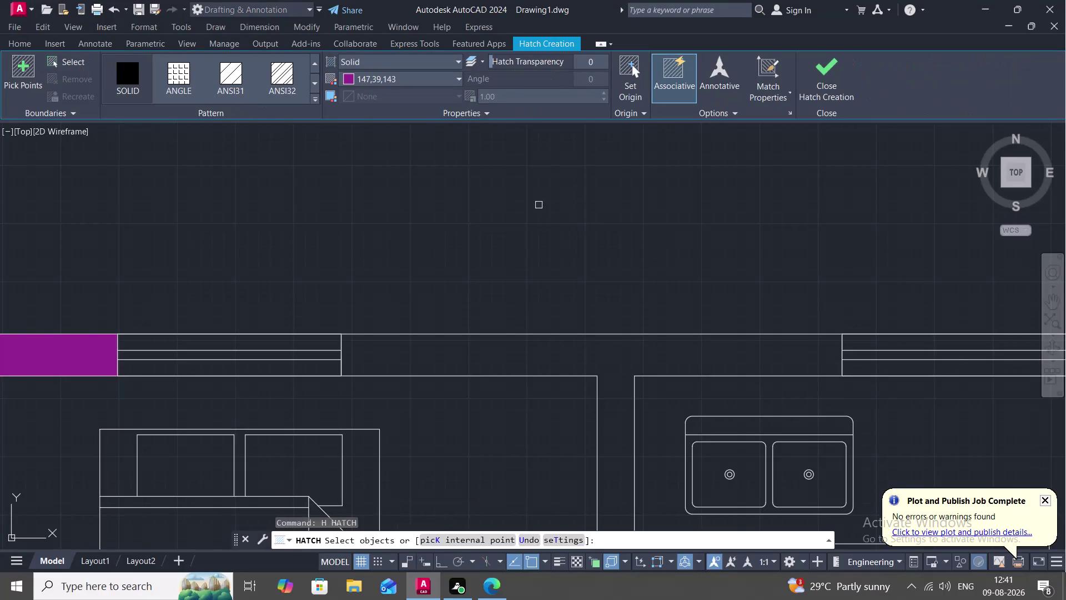
Attempt a hatch fill on the top wall line, then cancel it twice.
click(122, 76)
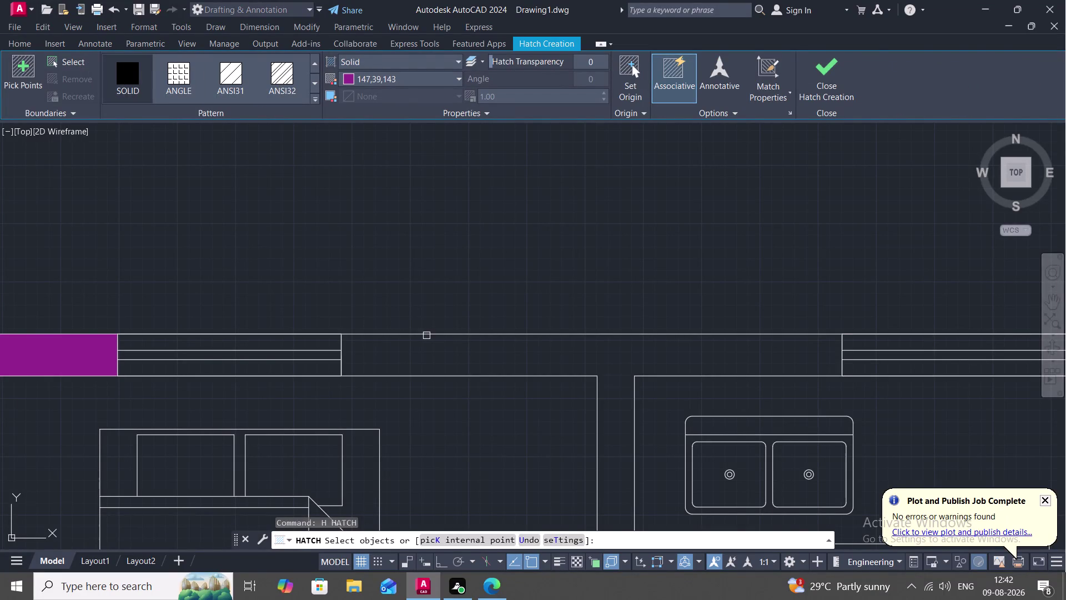
click(427, 336)
scroll(down, 3)
key(Escape)
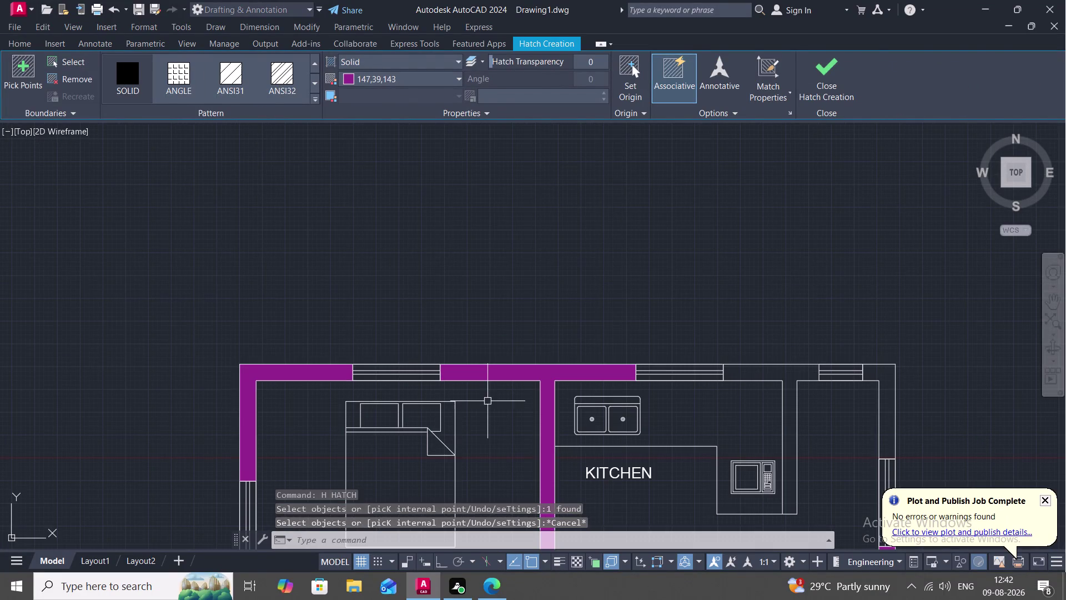
middle_drag(481, 398, 389, 267)
scroll(down, 3)
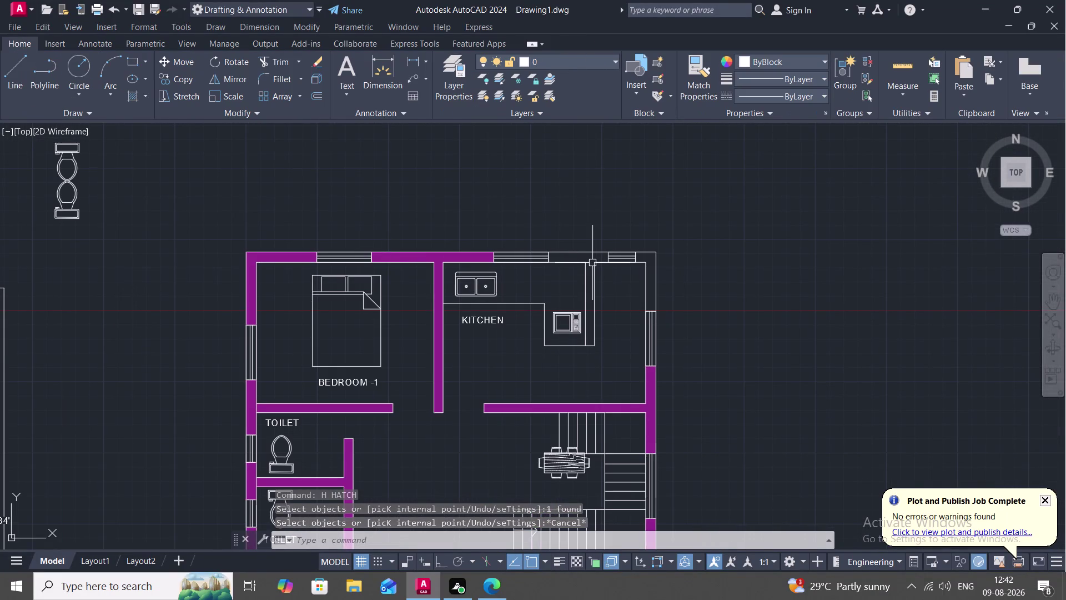
key(space)
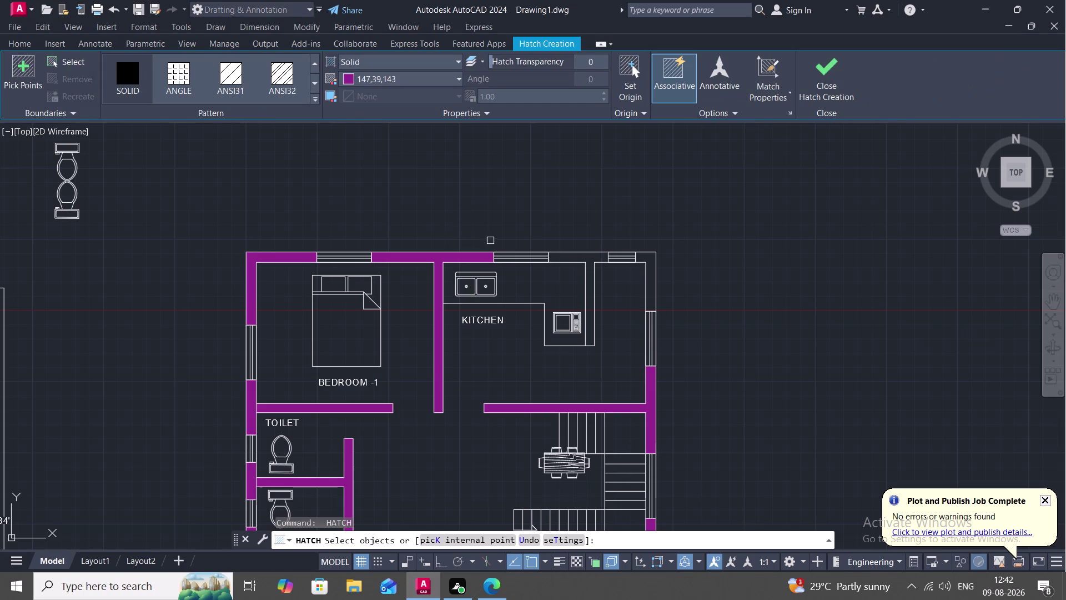
key(Escape)
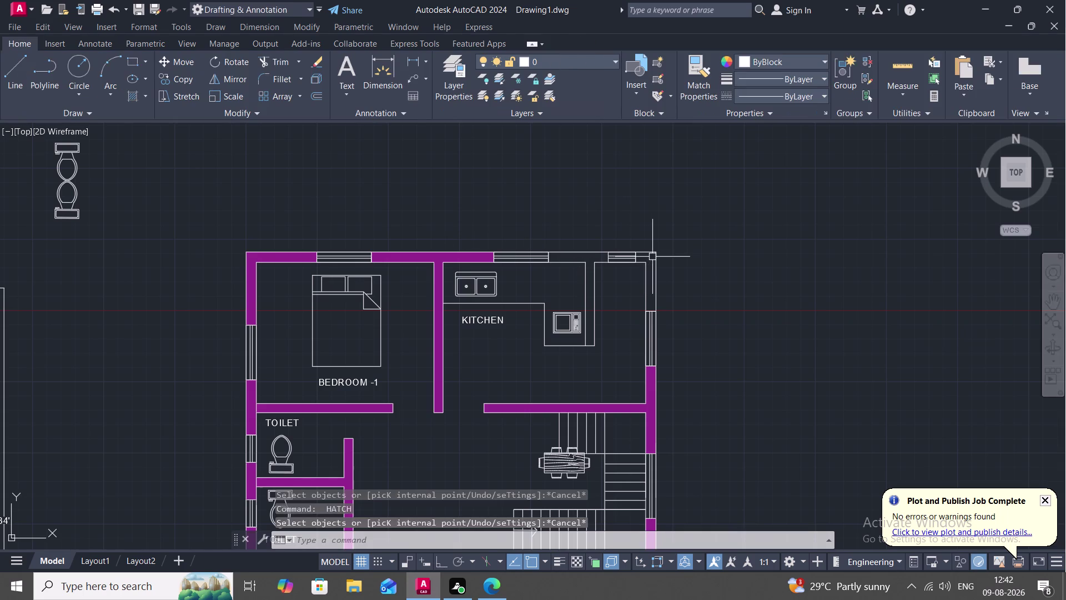
Try joining the right wall line with the corner lines, then cancel the join.
text(J)
key(space)
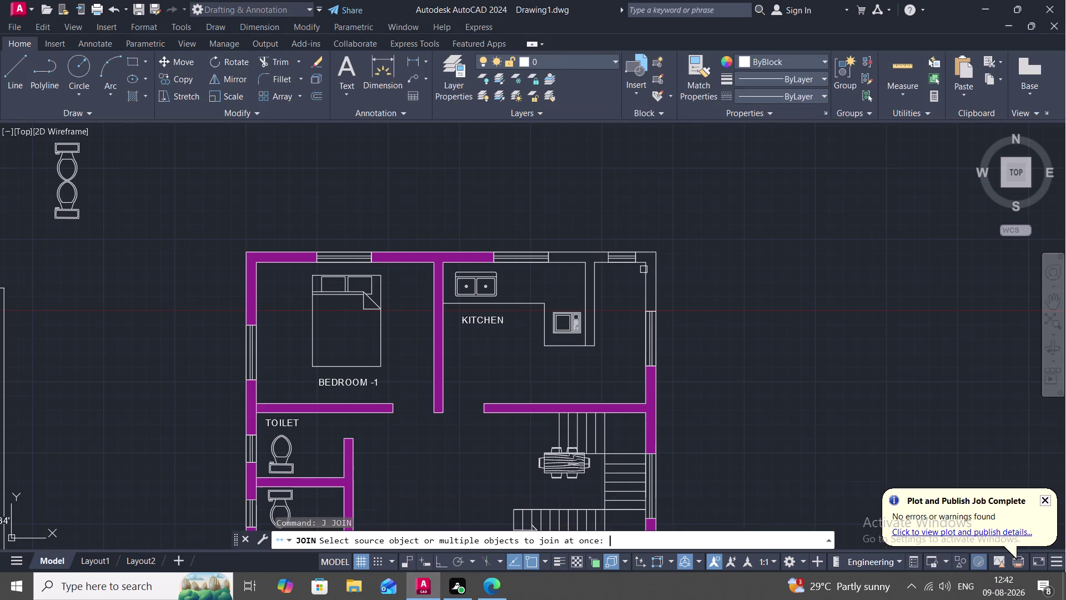
click(644, 272)
scroll(up, 3)
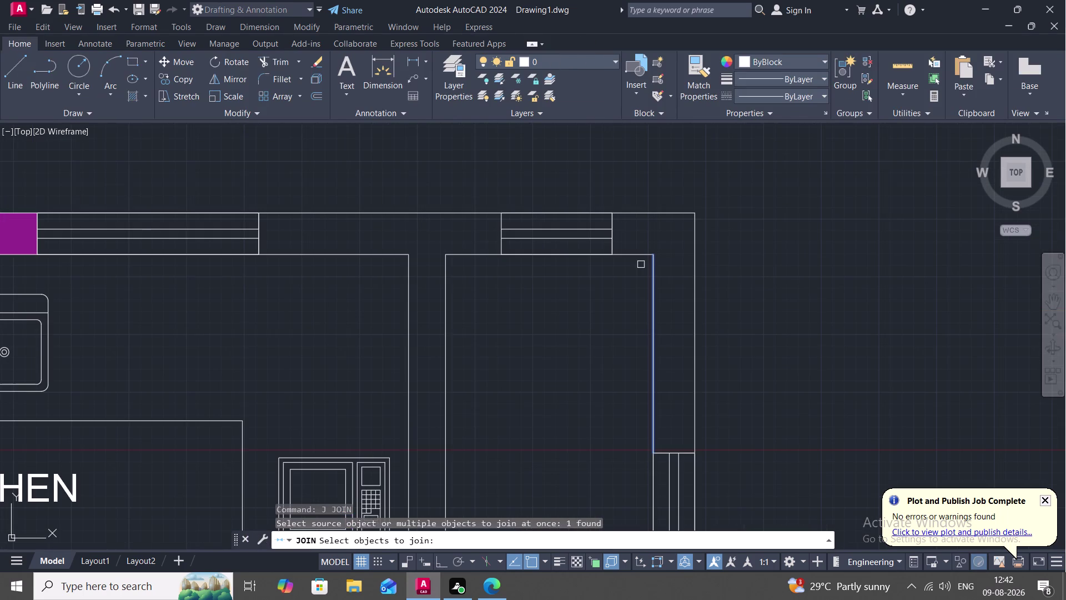
click(633, 259)
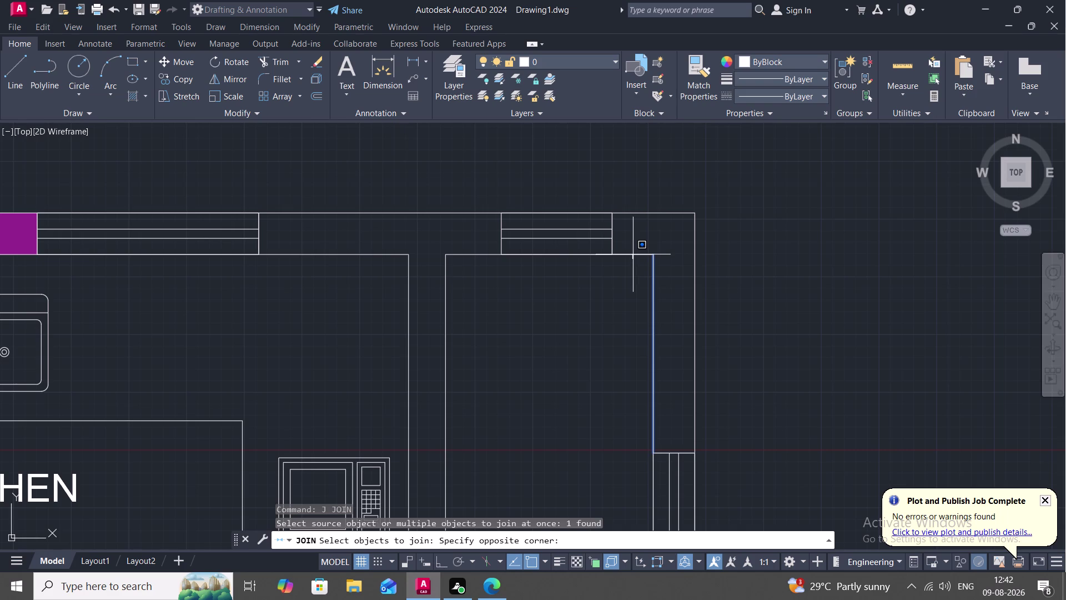
key(space)
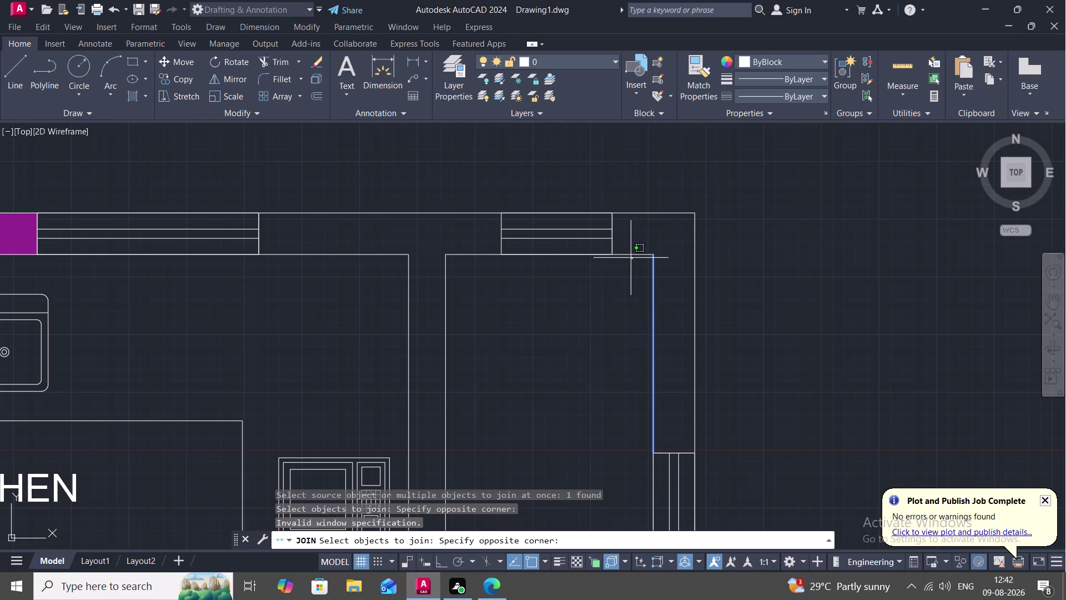
key(Escape)
key(space)
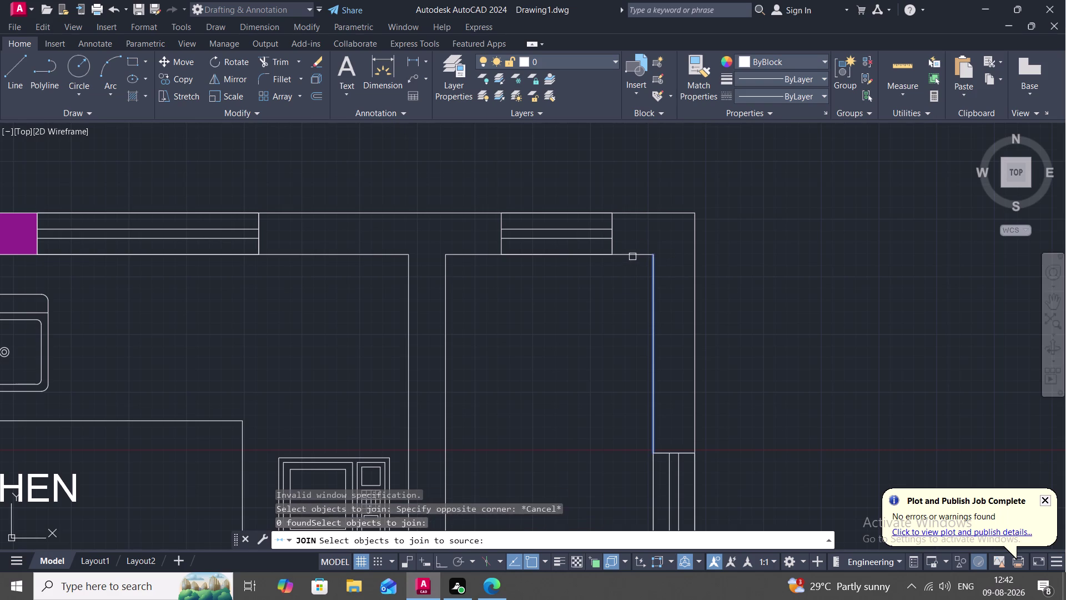
click(636, 254)
key(Escape)
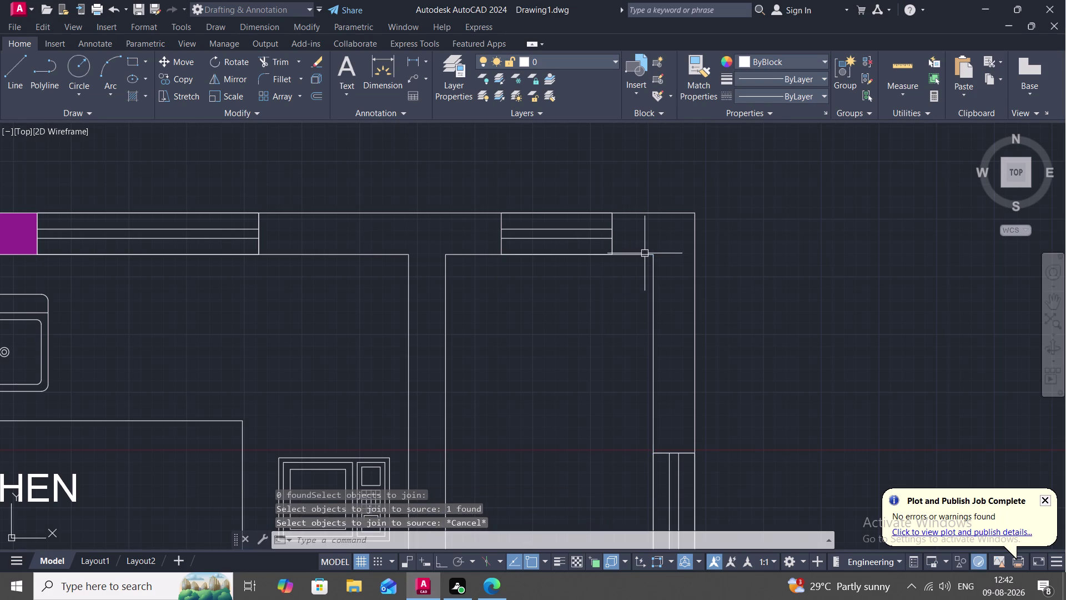
Attempt to break the top wall line at the top-right corner point.
text(BRE)
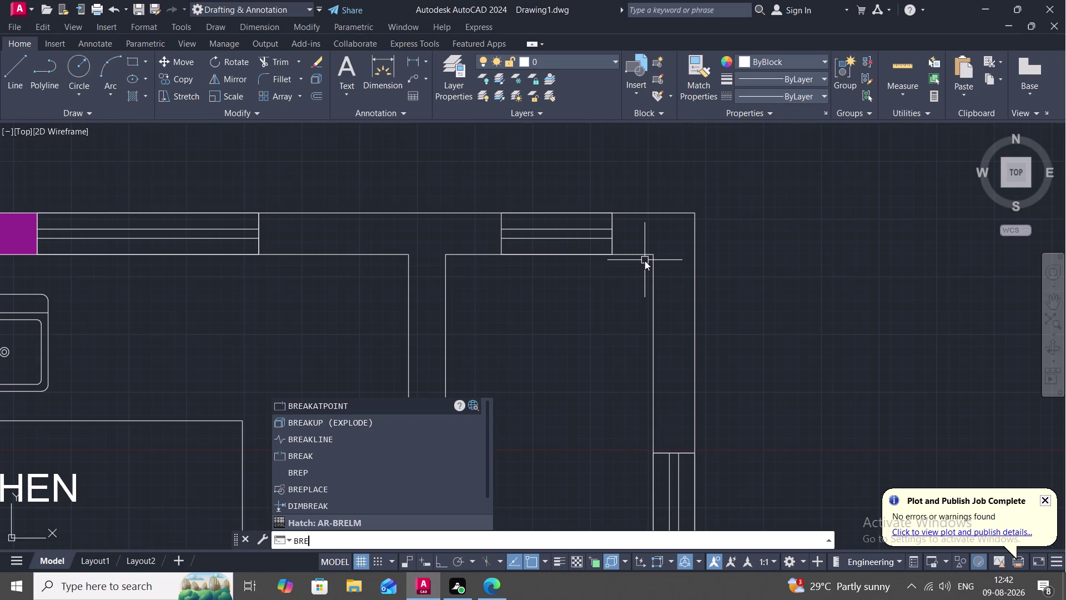
text(A)
key(space)
click(611, 244)
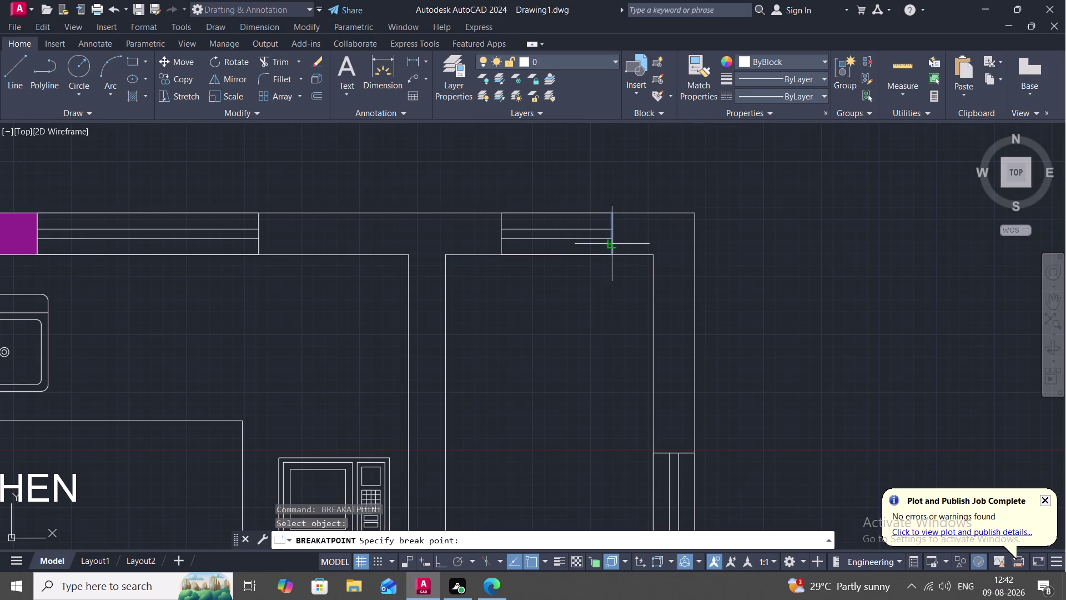
click(614, 252)
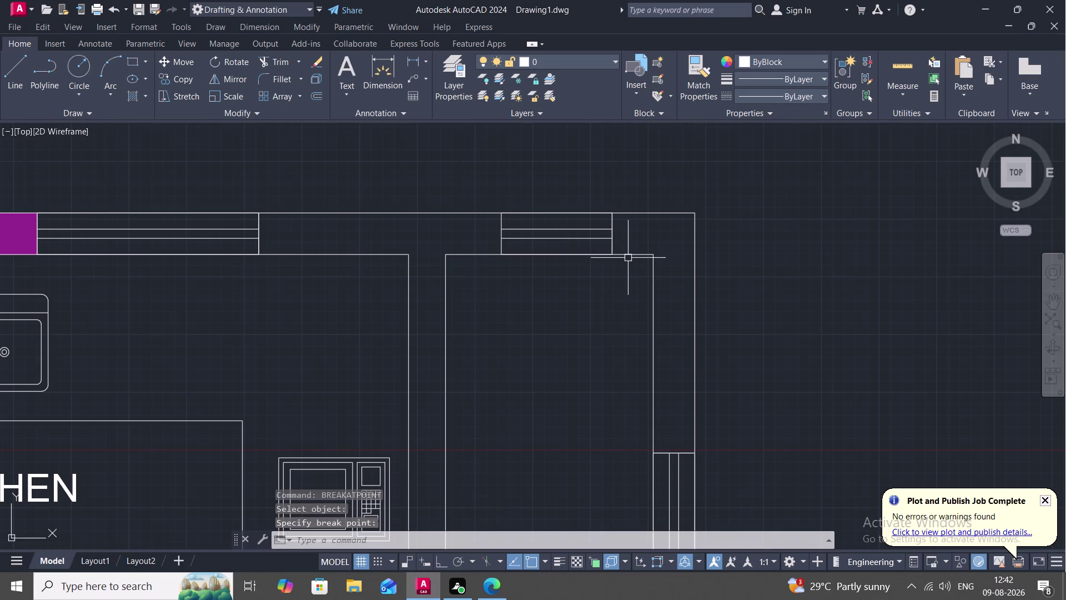
key(Escape)
key(space)
Attempt breaks at the corner on the inner top and outer corner wall lines.
click(627, 257)
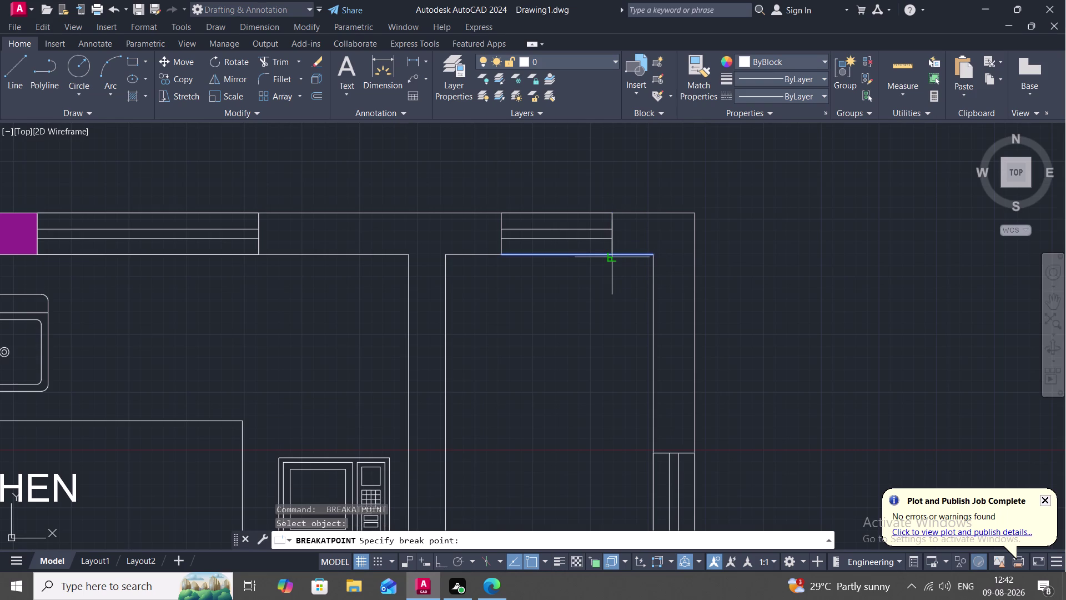
click(613, 253)
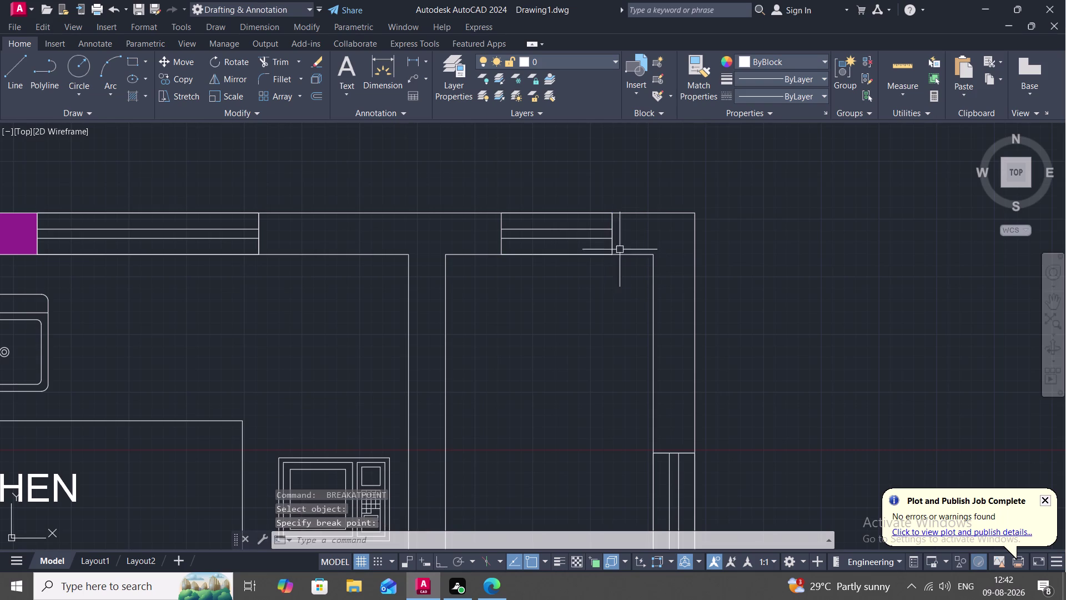
key(space)
click(636, 212)
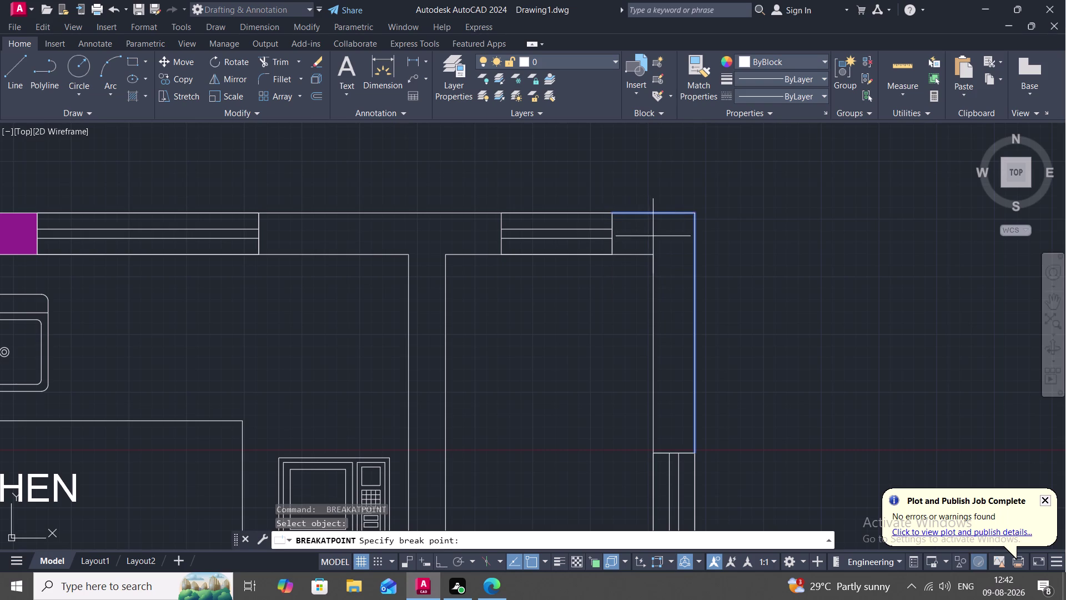
key(Escape)
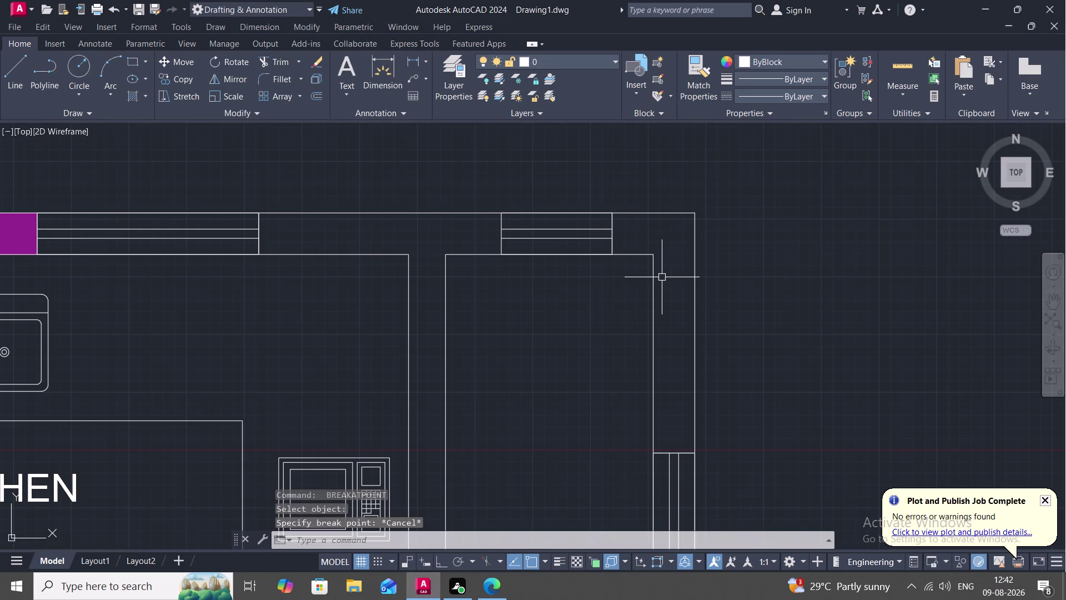
key(j)
key(space)
Join the five top-right corner wall edges, including the short top and outer edges, into one polyline.
click(634, 255)
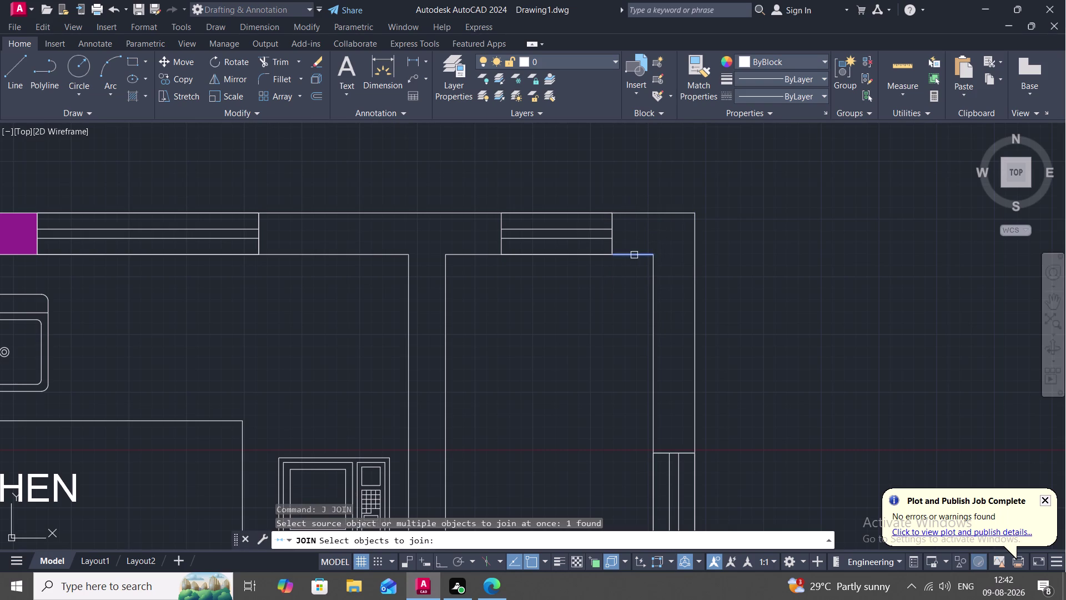
click(613, 243)
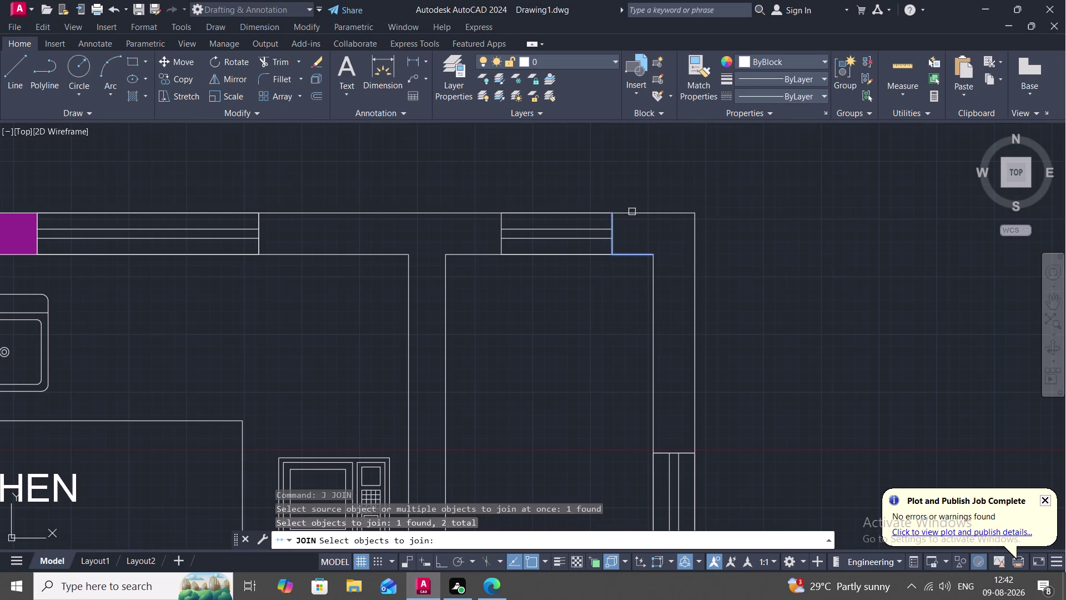
click(632, 212)
click(653, 305)
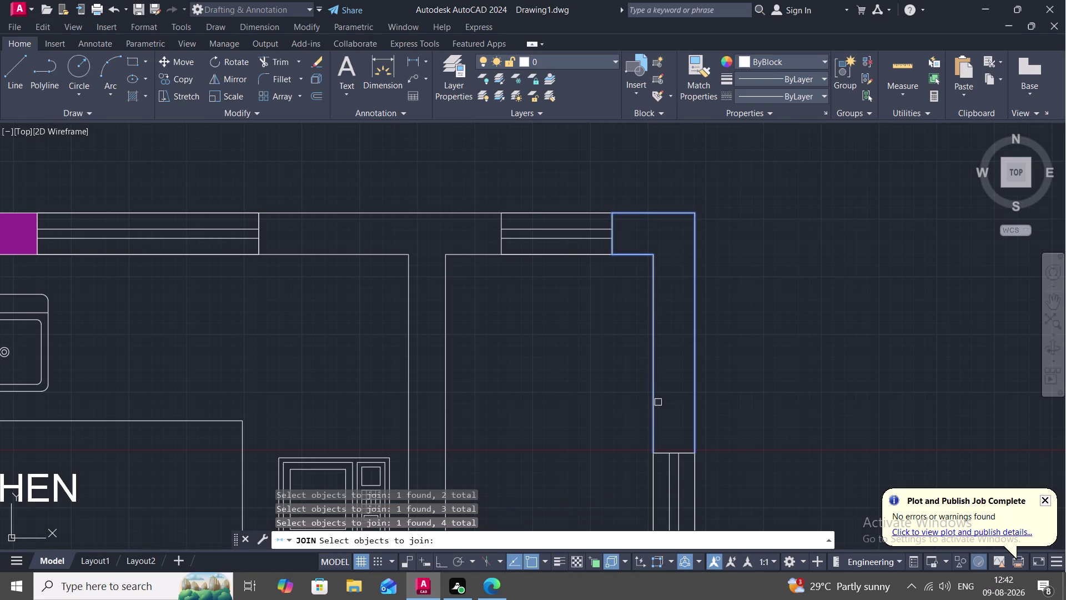
click(661, 451)
key(Return)
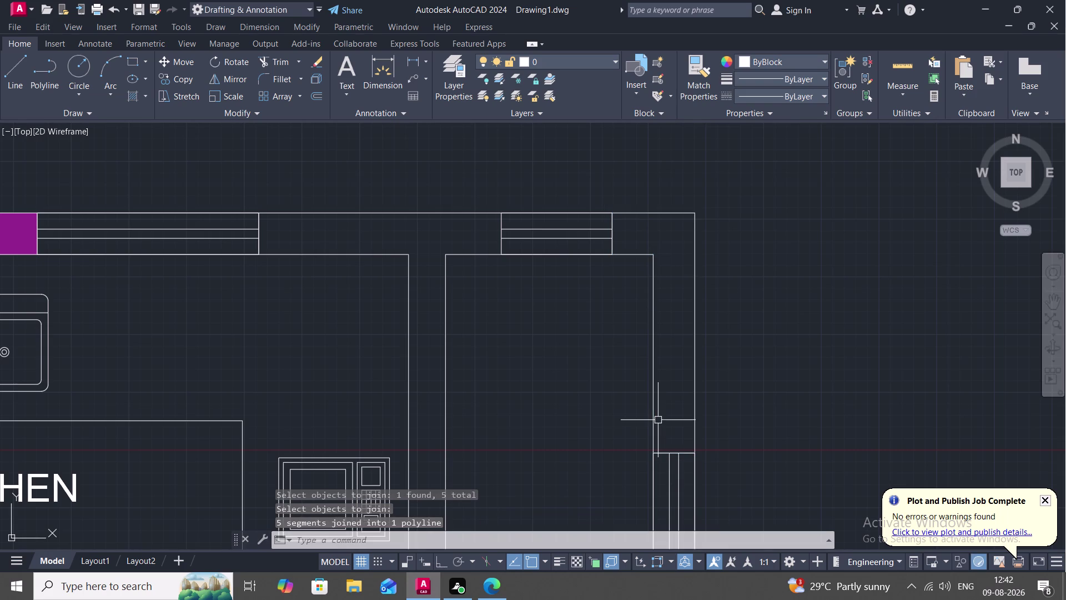
key(h)
key(space)
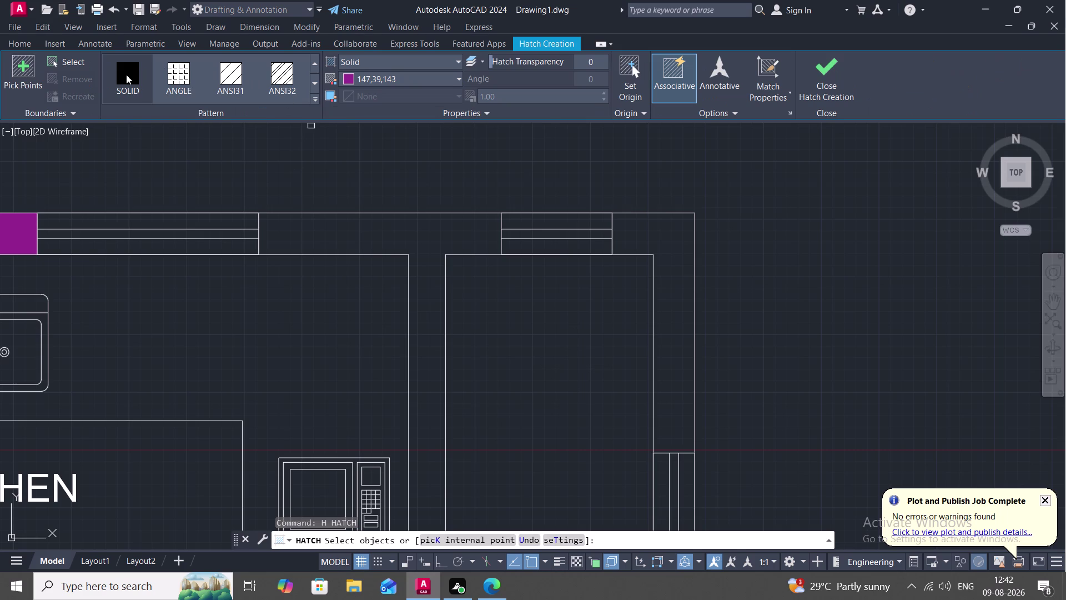
Fill the joined L-shaped corner wall outline with the SOLID magenta hatch.
click(126, 74)
click(654, 310)
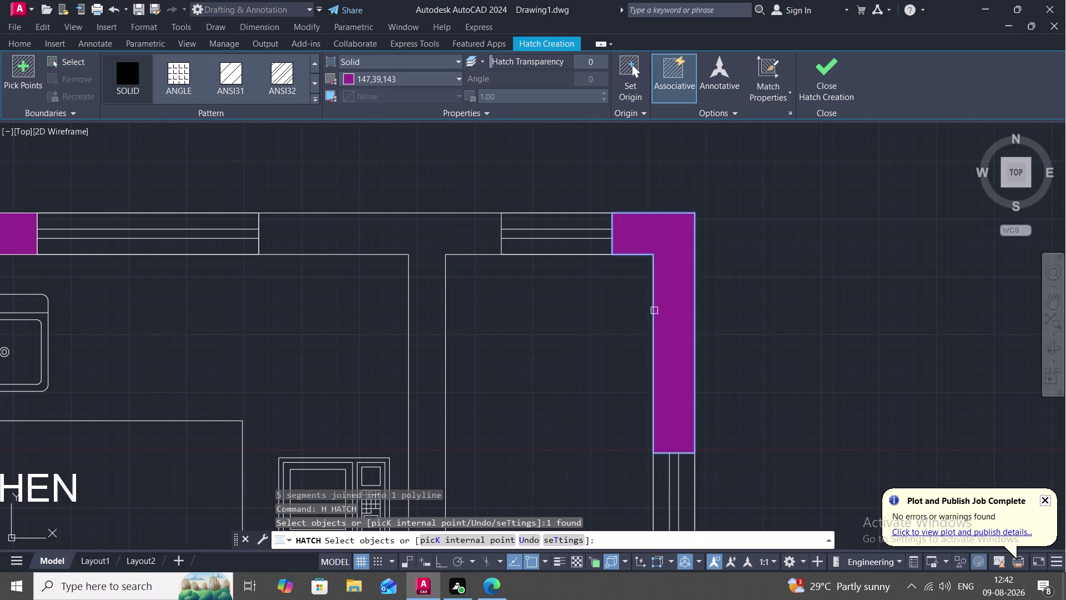
key(Escape)
middle_drag(388, 228, 454, 223)
scroll(down, 3)
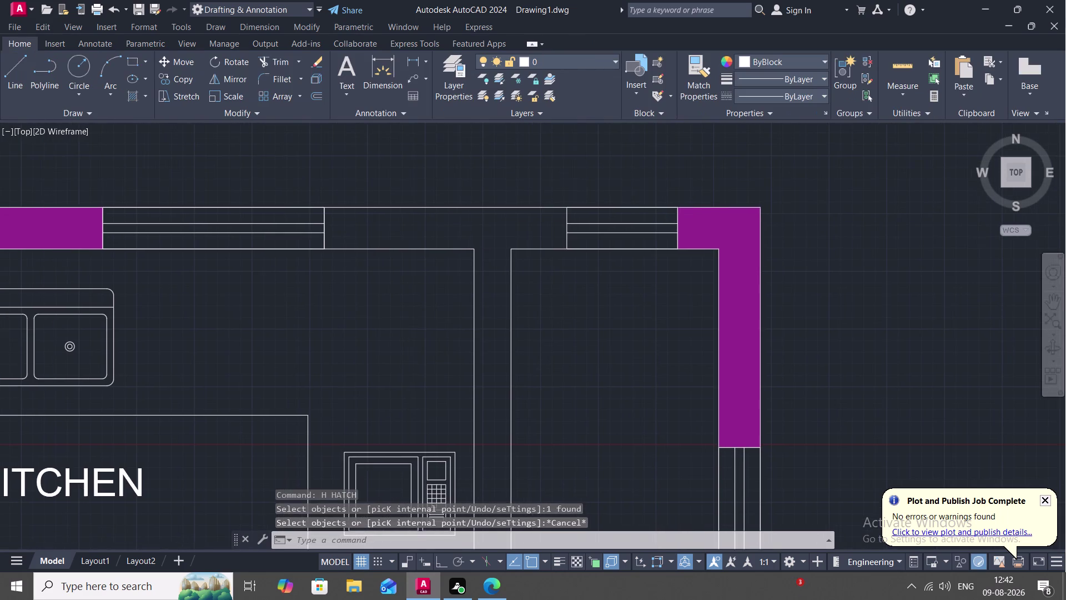
key(Escape)
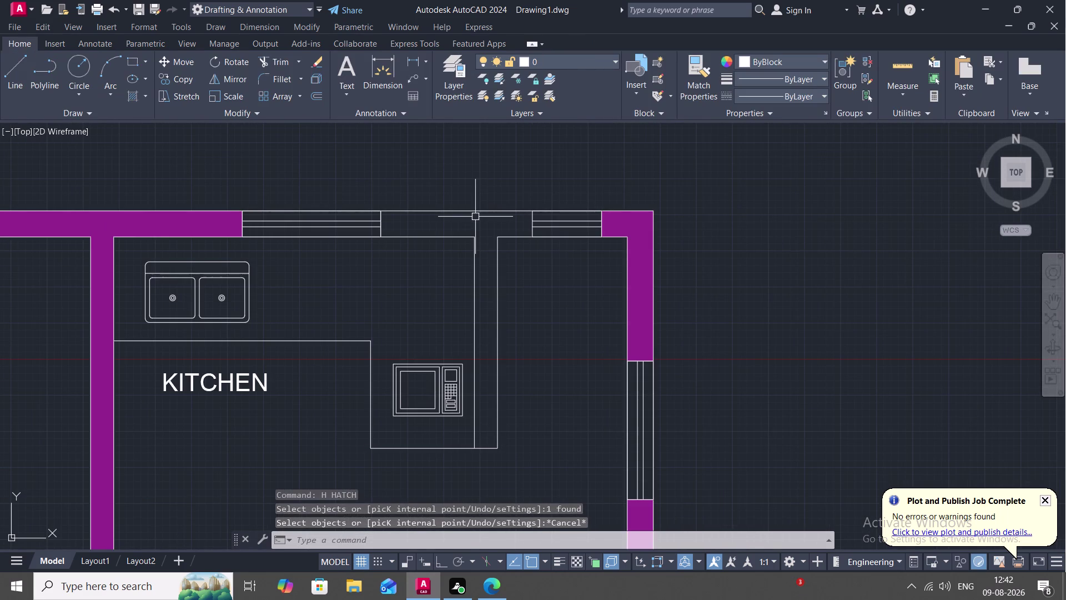
Attempt to hatch the kitchen partition lines, then cancel.
key(h)
key(space)
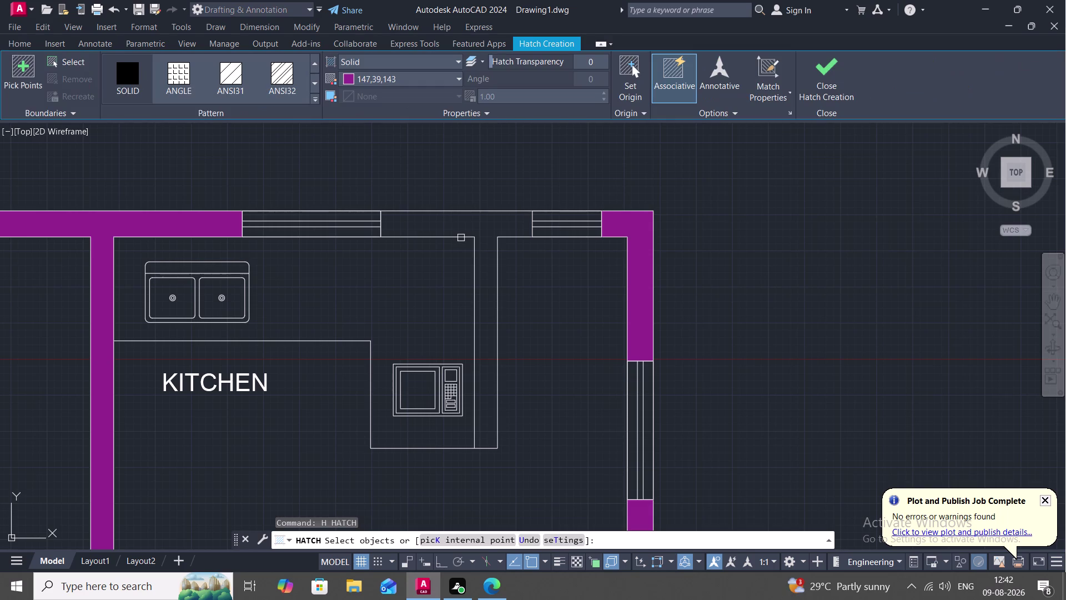
click(461, 237)
key(Escape)
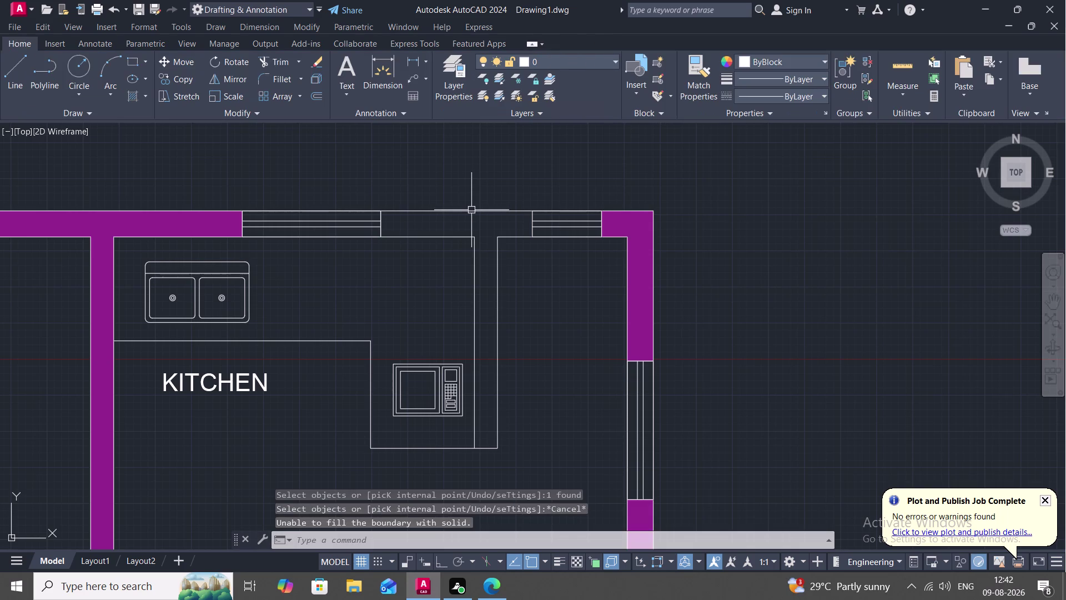
Start joining five partition lines, then cancel the join.
key(j)
key(space)
click(470, 211)
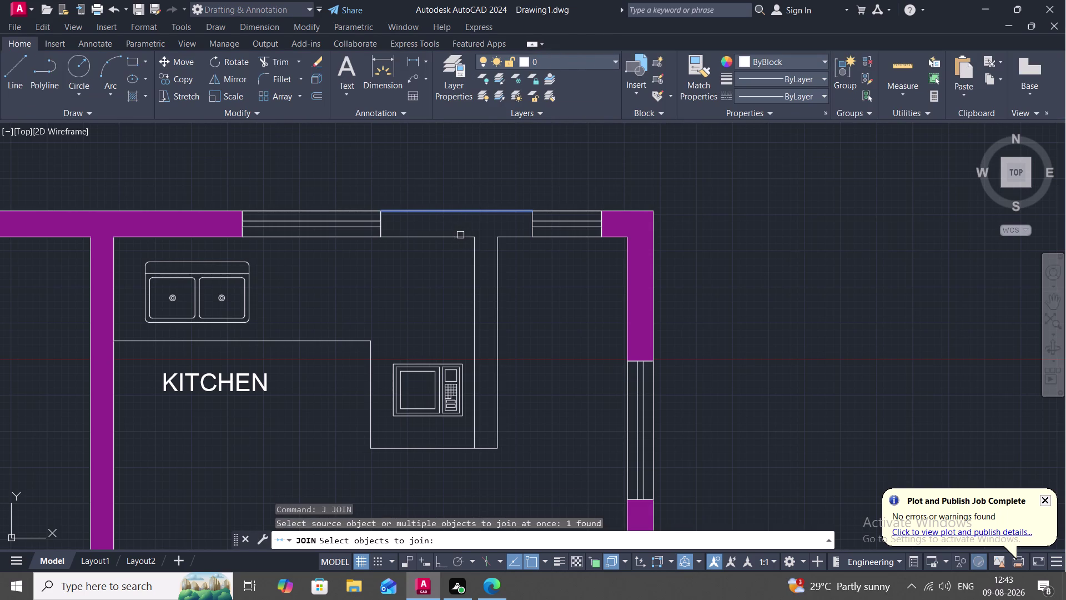
click(460, 239)
click(474, 254)
click(497, 274)
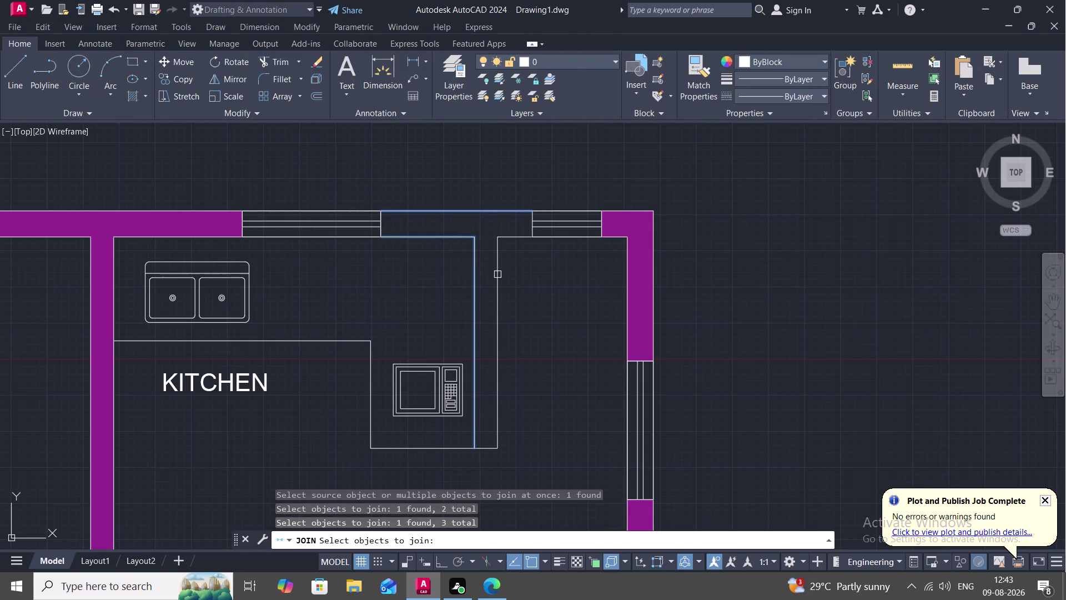
click(485, 448)
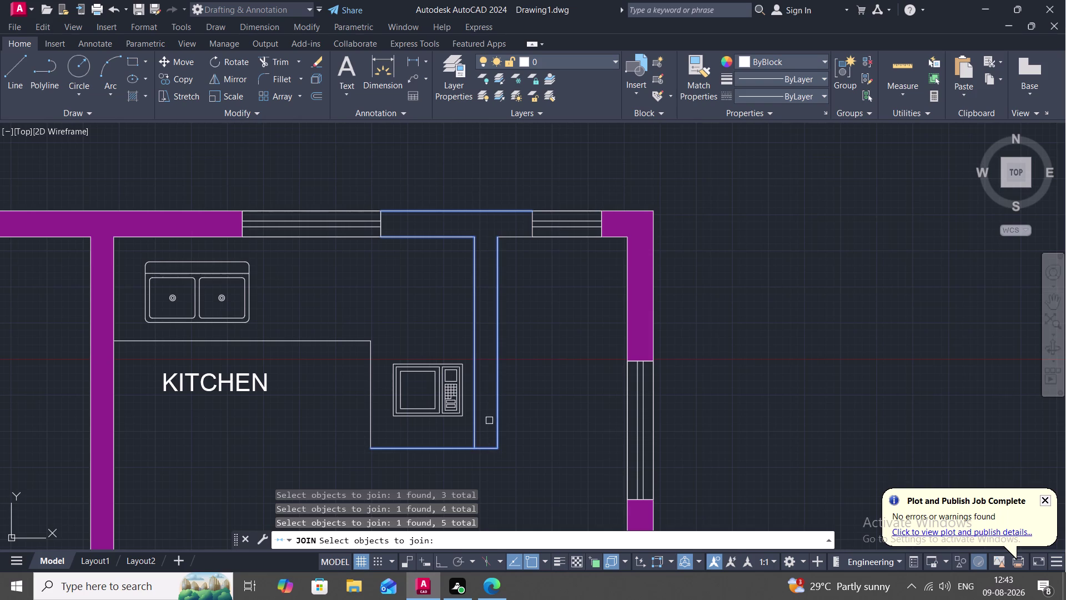
key(Escape)
Split the bottom partition line at a point, then cancel a second break.
text(BRE)
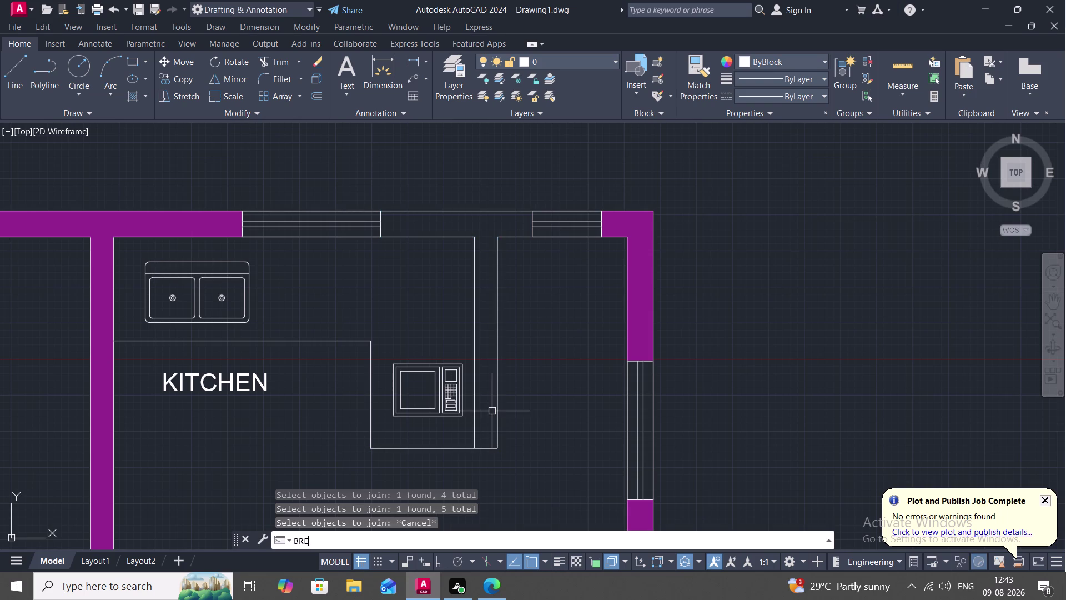
key(space)
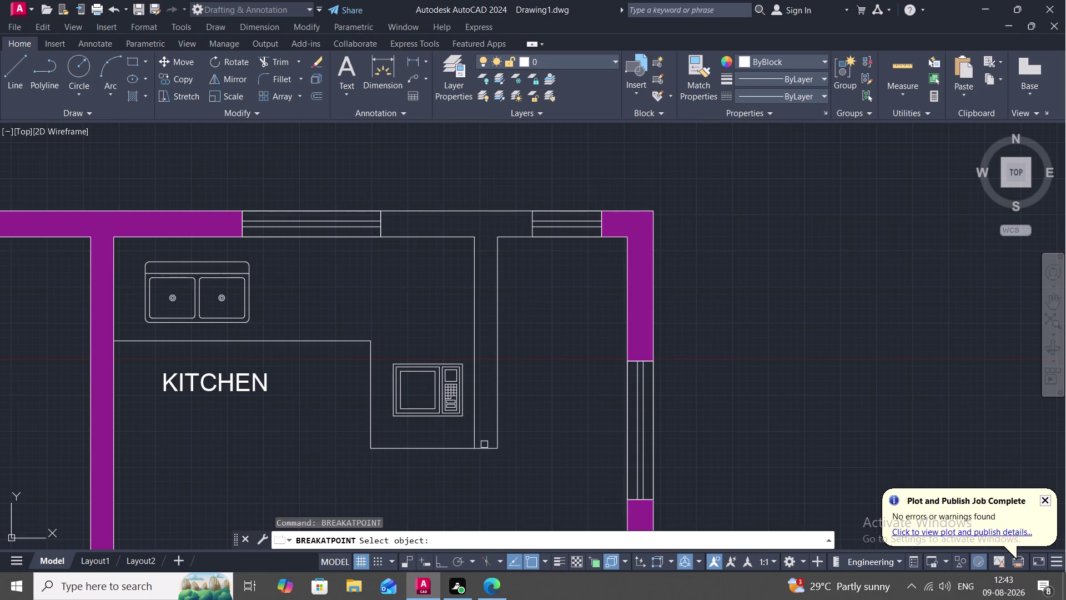
click(487, 447)
click(477, 452)
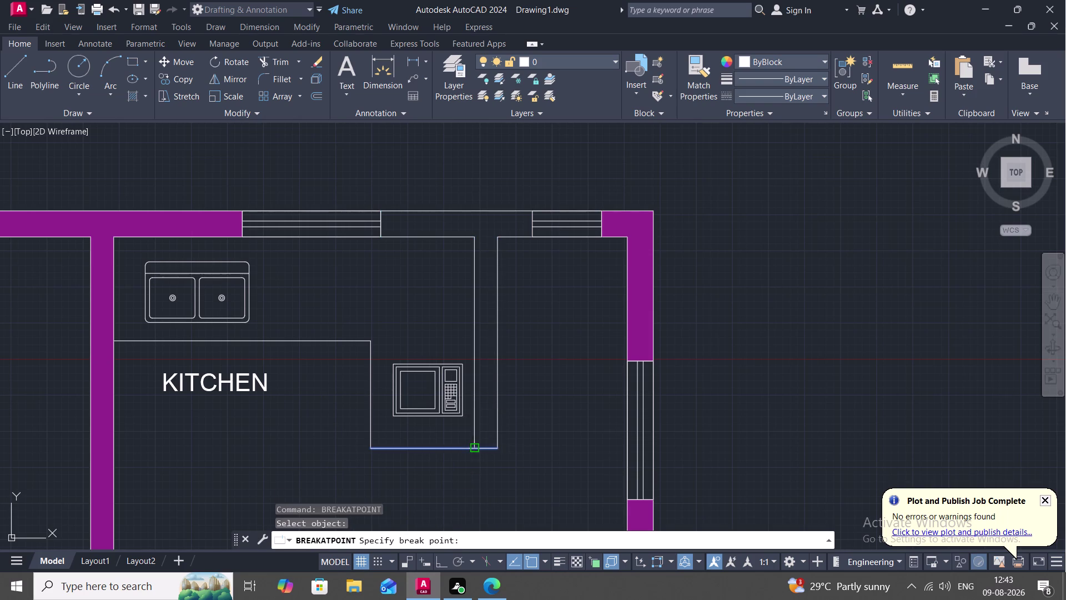
key(space)
click(483, 448)
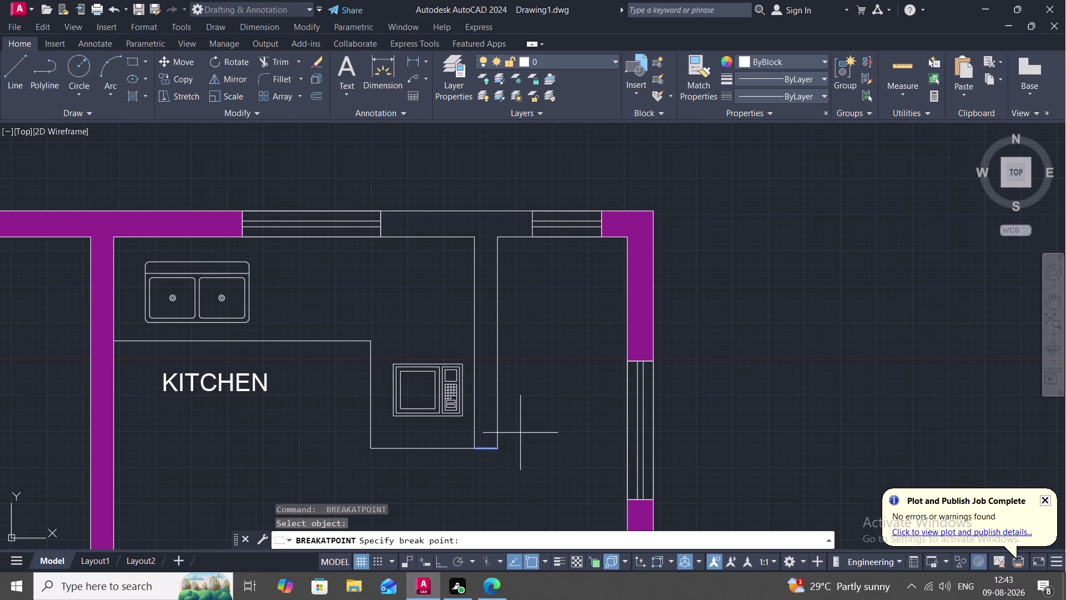
key(Escape)
key(space)
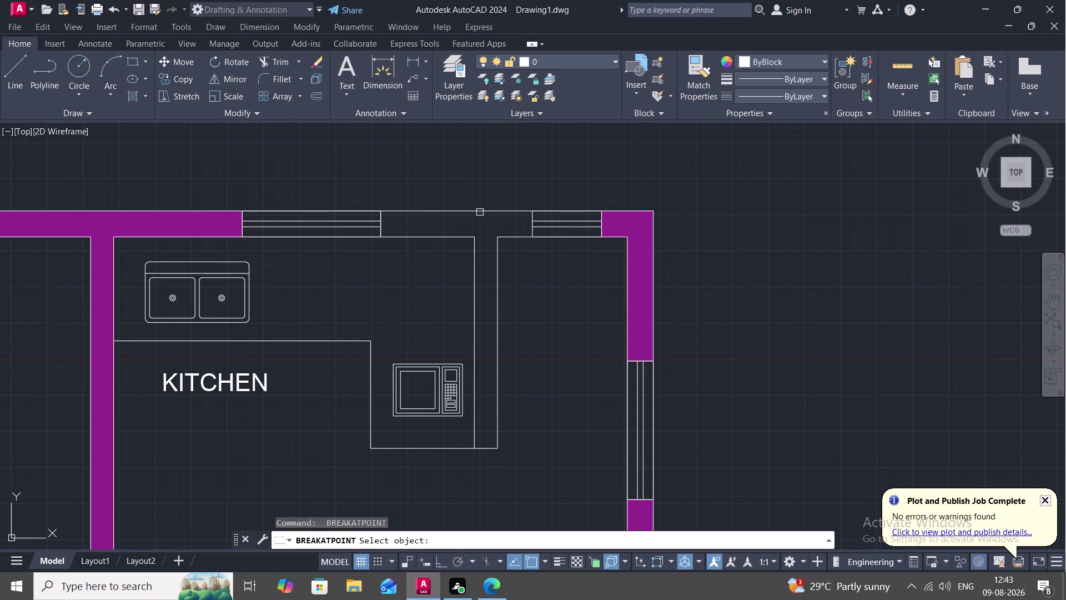
click(480, 212)
key(Escape)
Select the seven T-shaped partition wall lines and join them into one polyline.
key(j)
key(space)
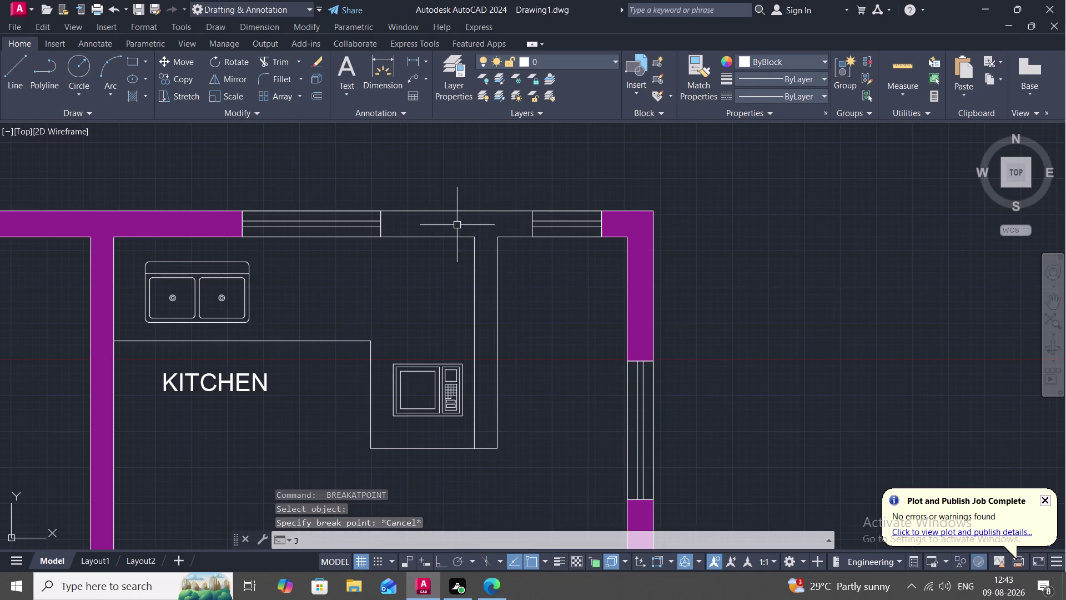
click(382, 230)
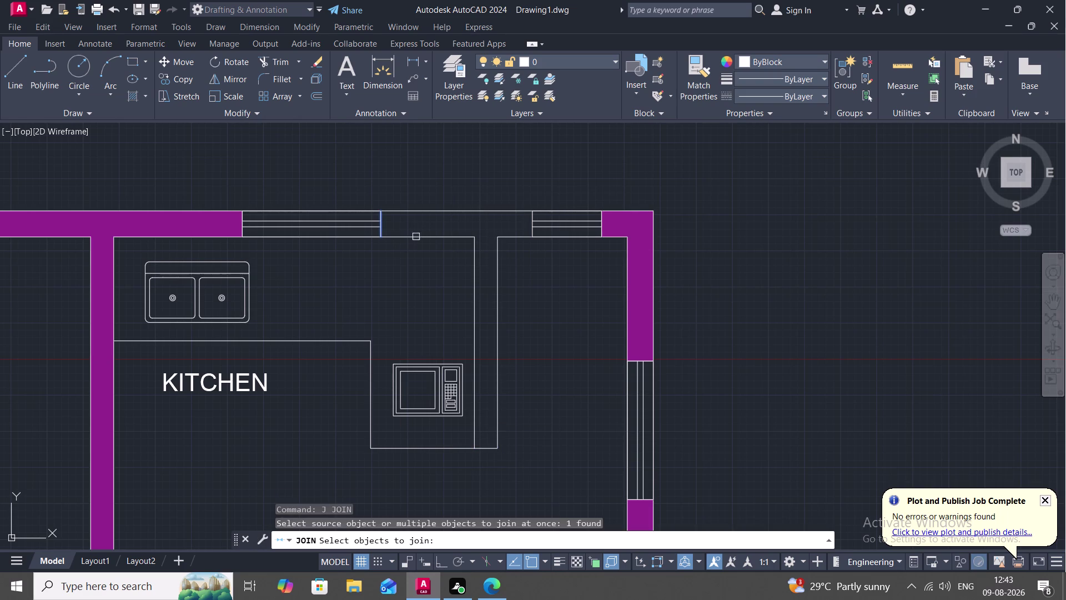
click(416, 236)
click(434, 209)
click(515, 237)
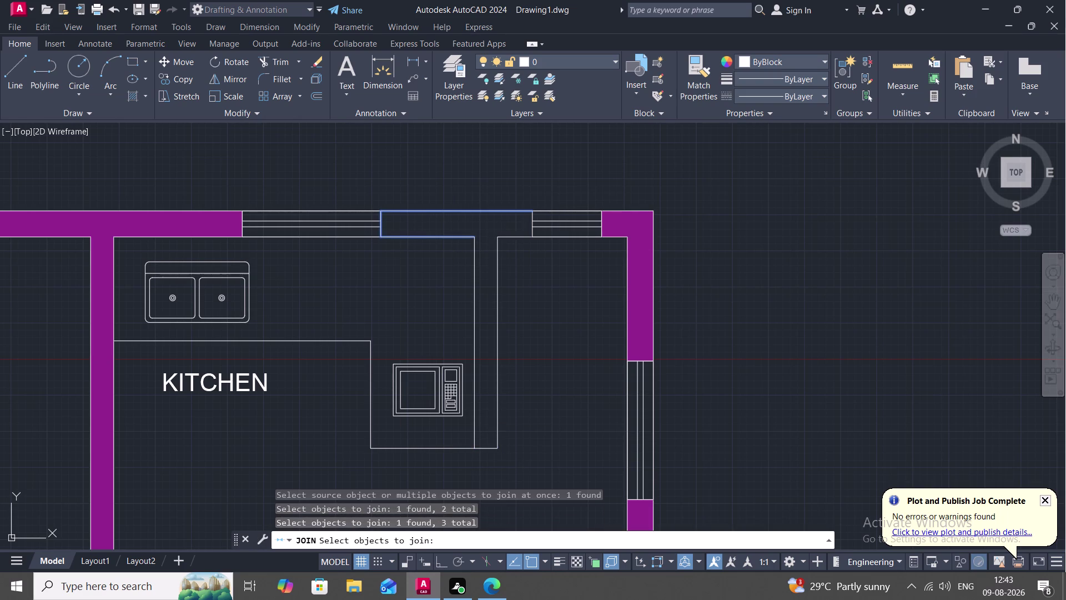
scroll(up, 3)
click(513, 230)
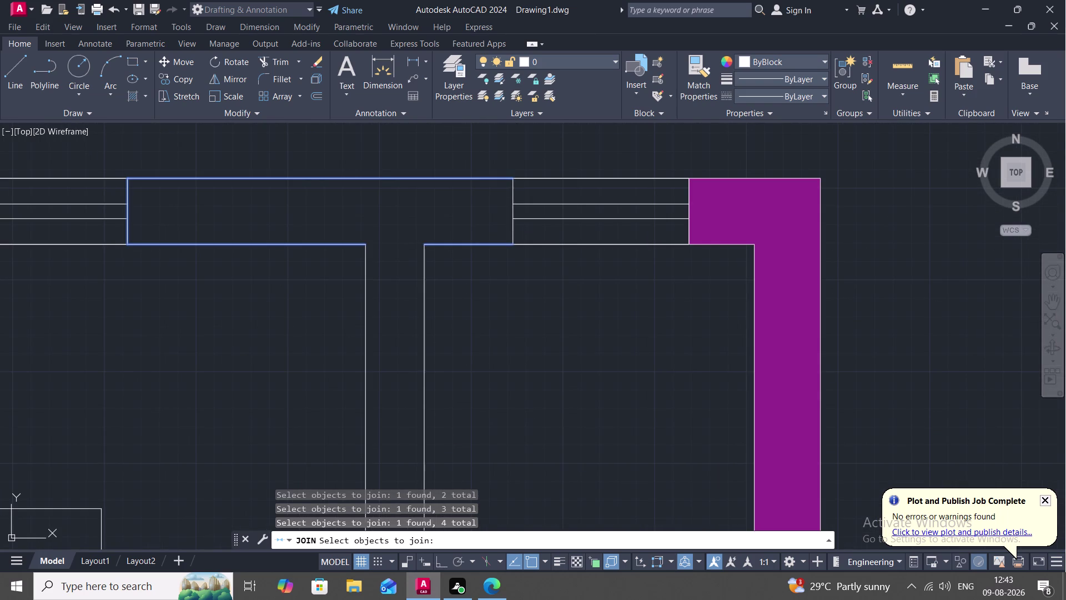
click(364, 315)
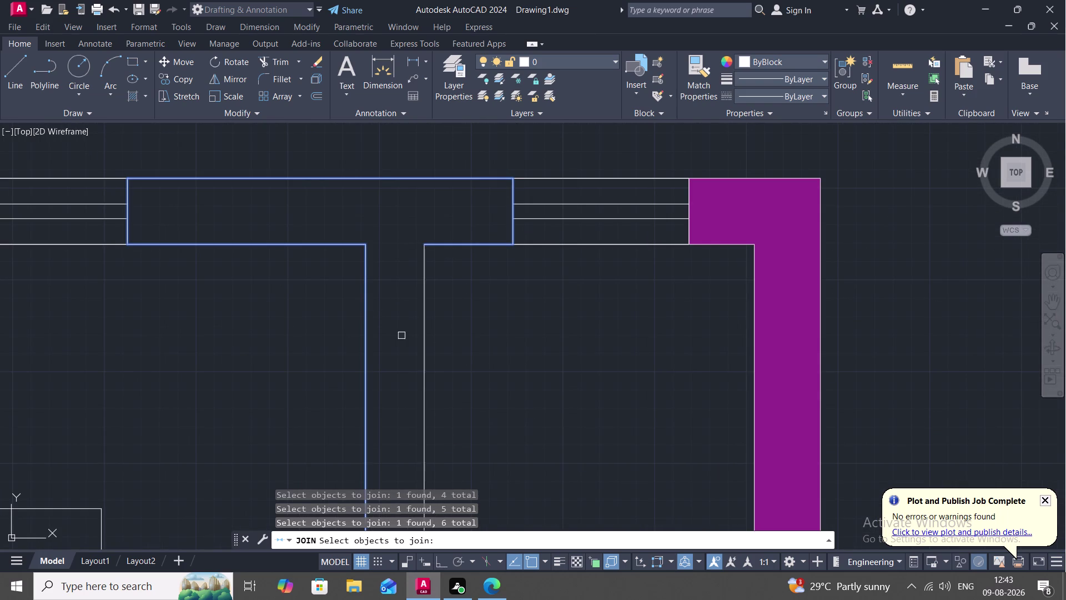
click(425, 348)
scroll(down, 3)
middle_drag(399, 357, 396, 222)
click(398, 385)
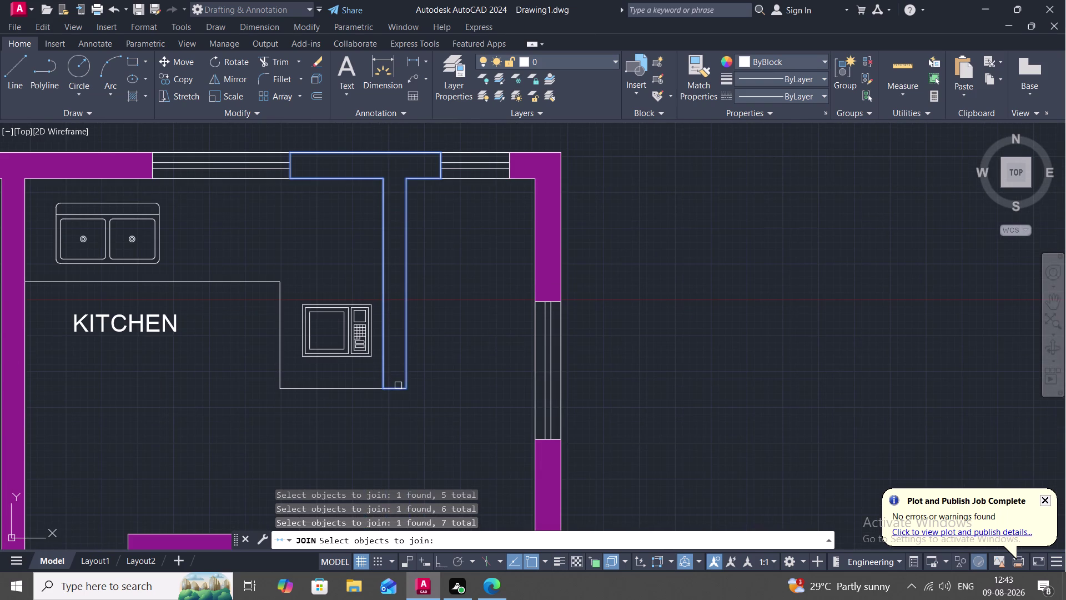
key(Return)
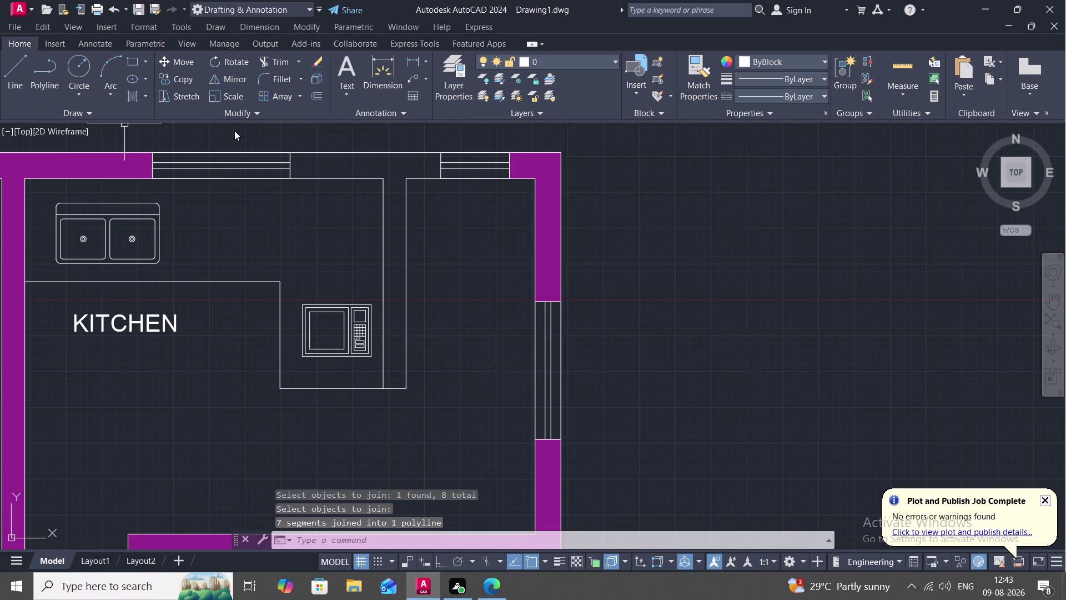
Apply the solid magenta (147,39,143) hatch to the joined T-shaped partition polyline.
text(H)
key(space)
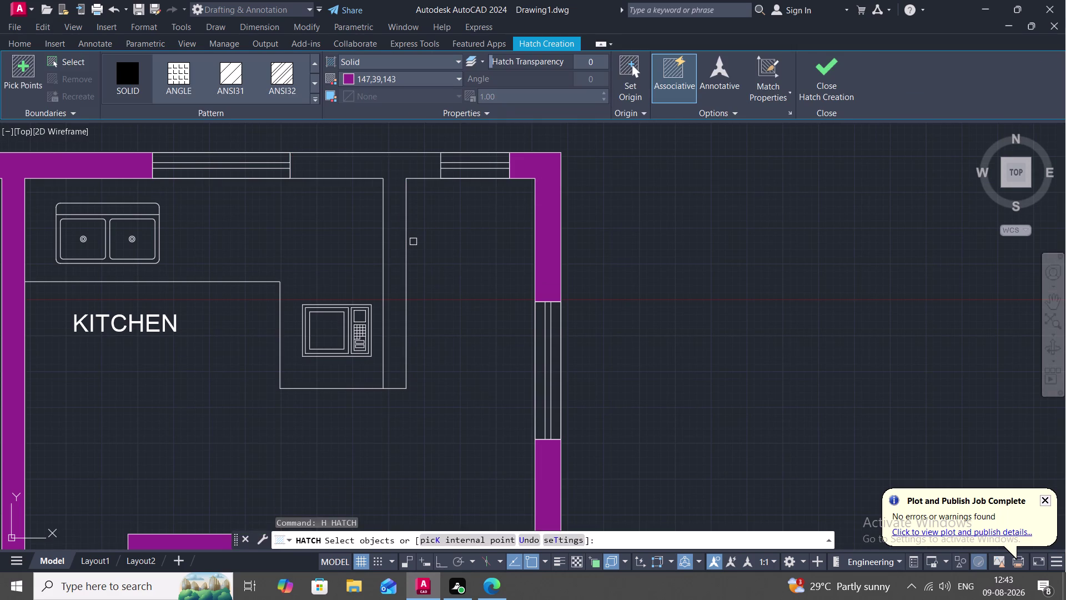
click(381, 153)
key(Escape)
scroll(down, 3)
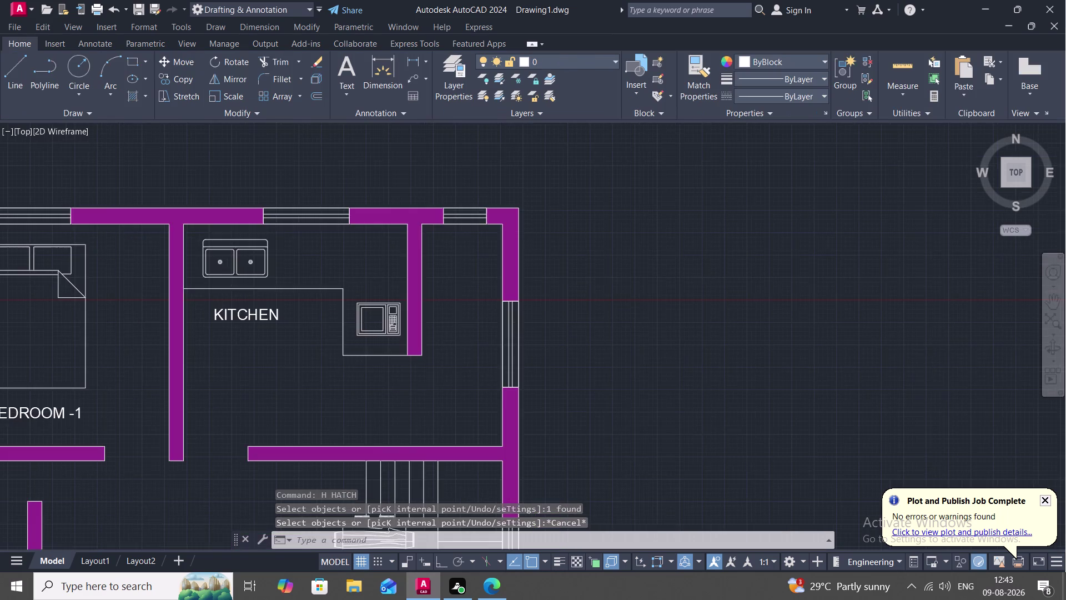
middle_drag(448, 300, 708, 223)
scroll(down, 3)
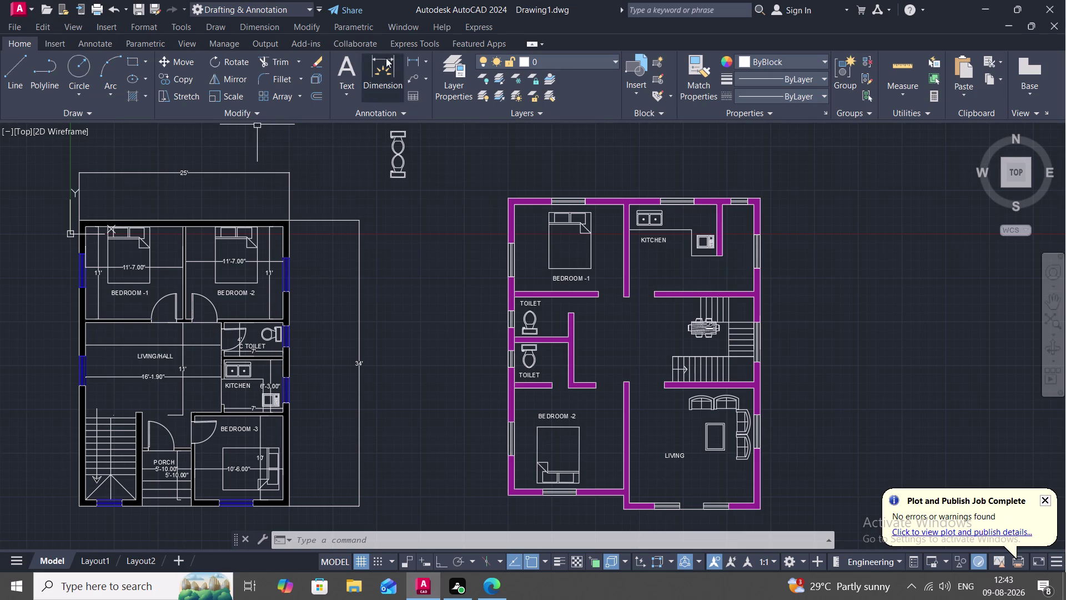
Add a 30' linear dimension between the plan's top corners, placed above.
click(412, 56)
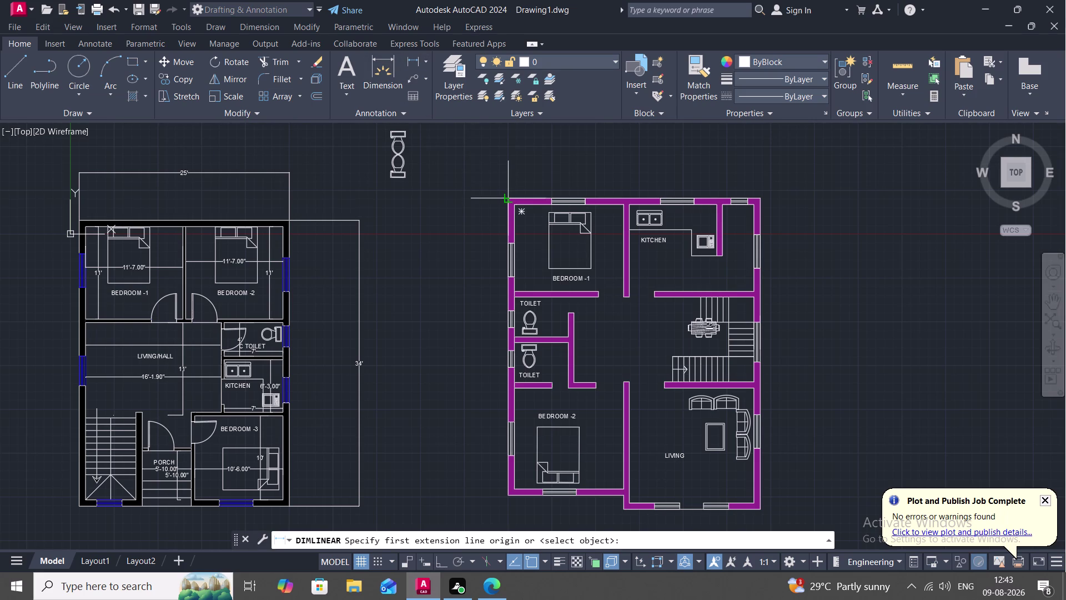
click(510, 200)
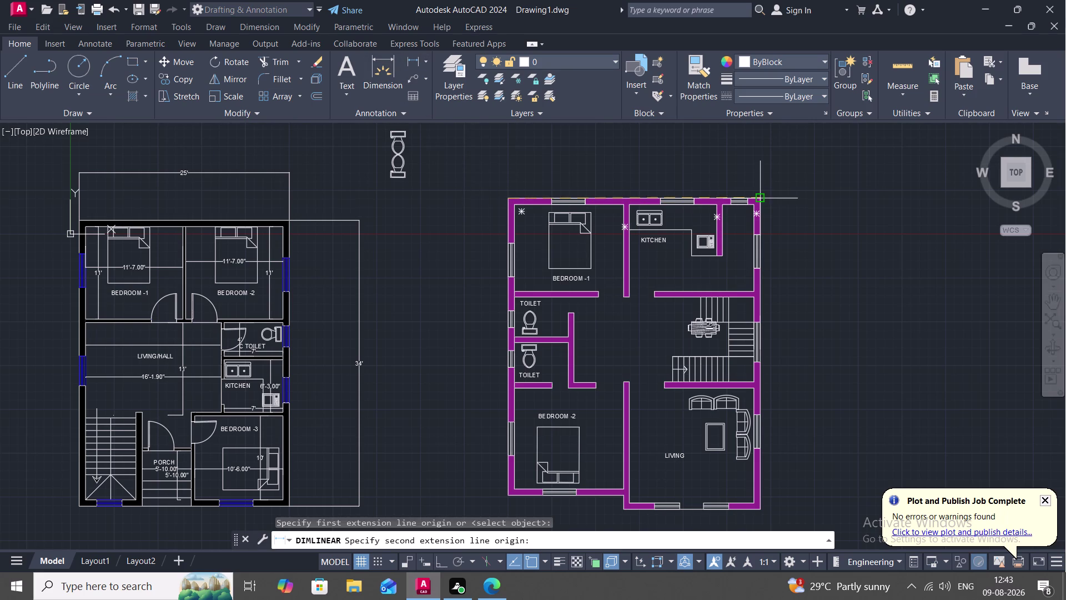
click(763, 198)
click(758, 174)
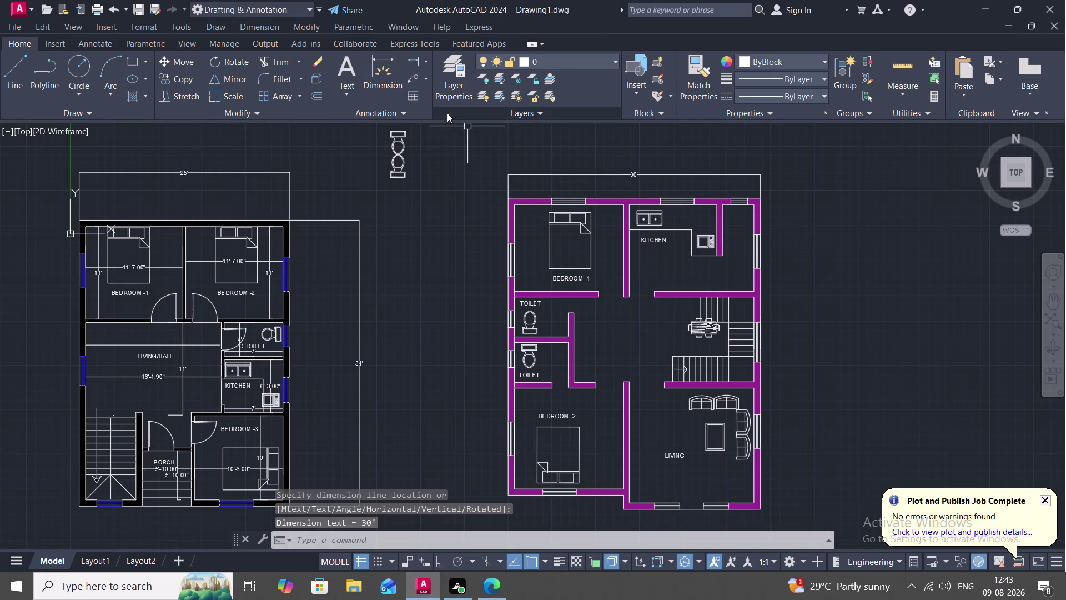
Add a 37' linear dimension down the right side, placed to the right.
click(420, 59)
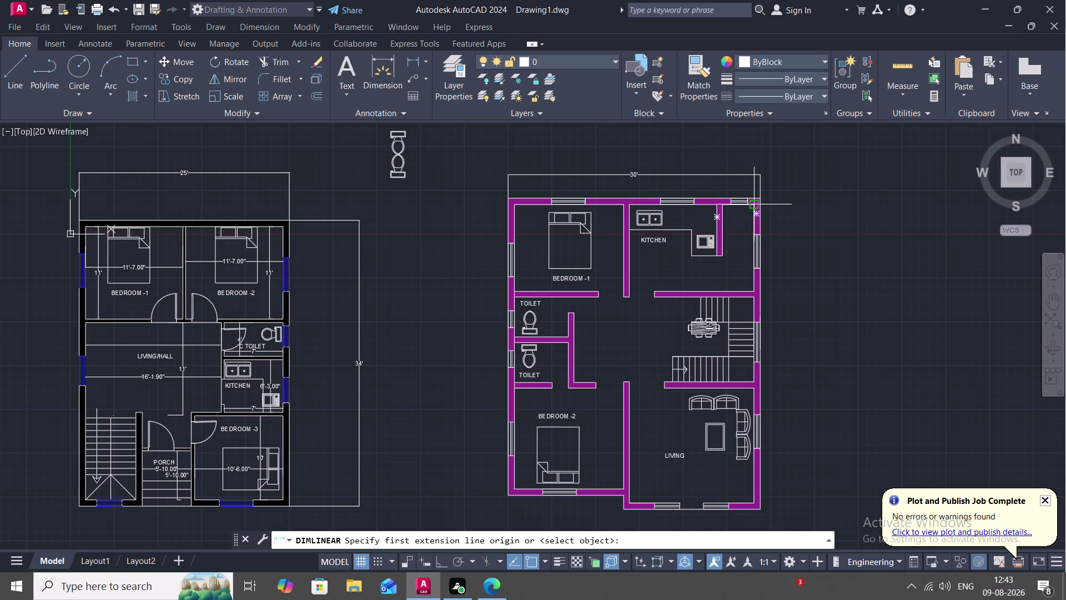
click(763, 201)
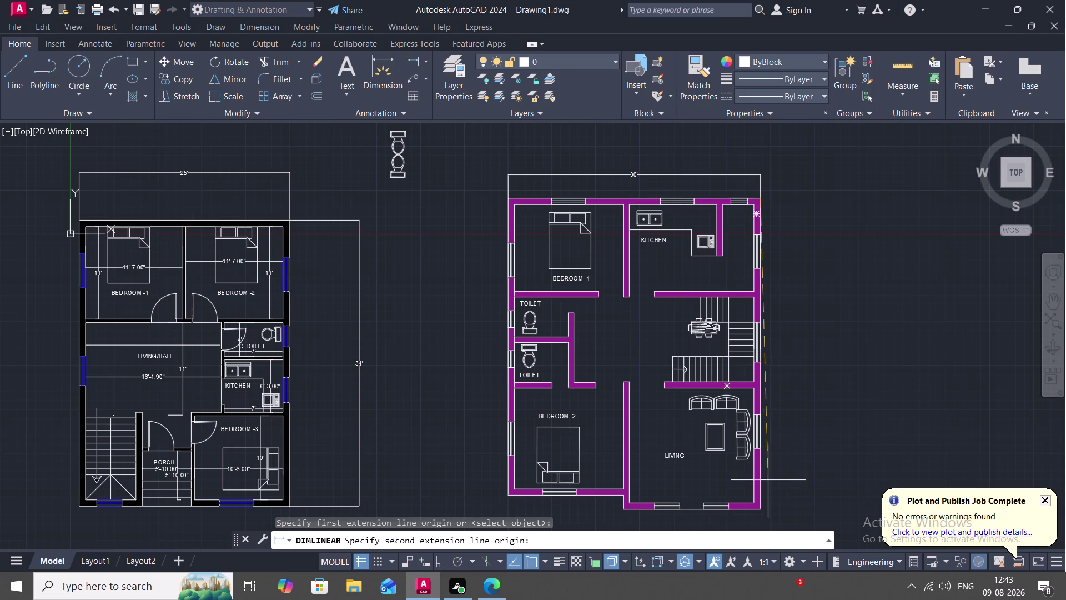
drag(763, 509, 769, 510)
click(801, 509)
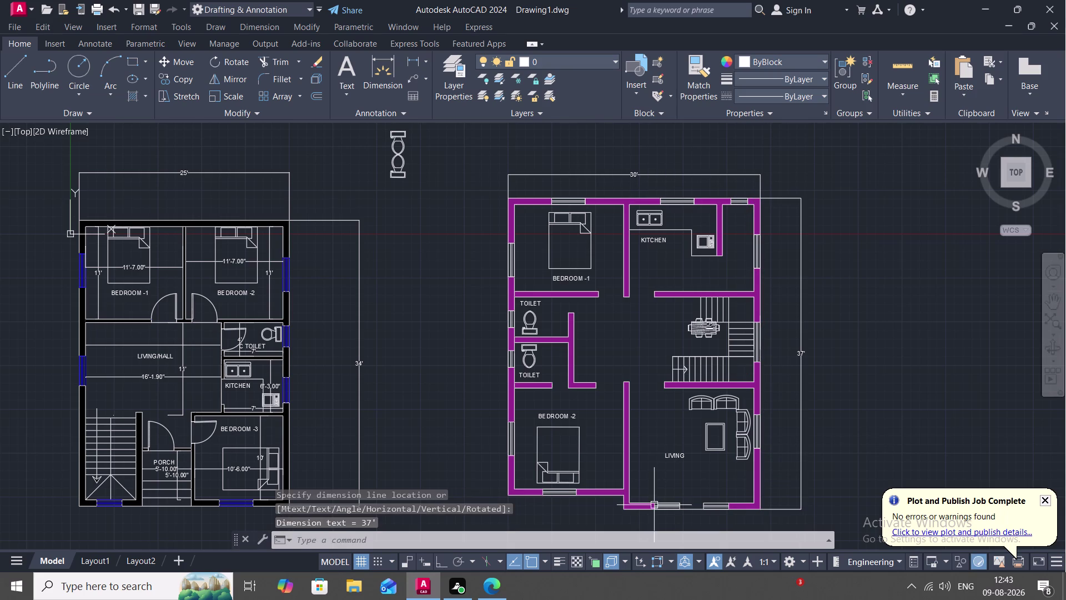
middle_drag(654, 505, 766, 462)
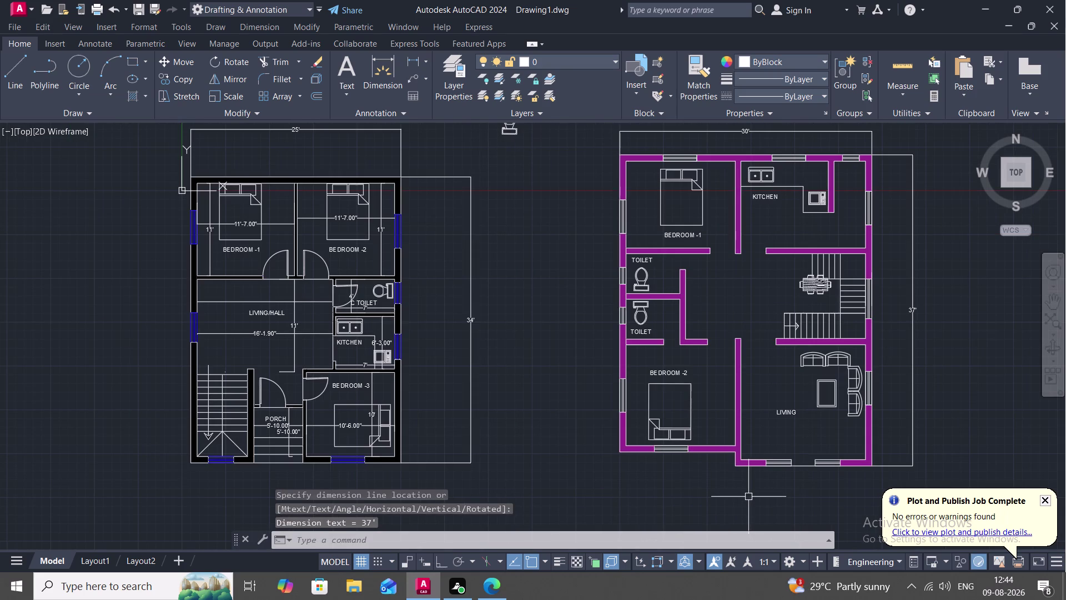